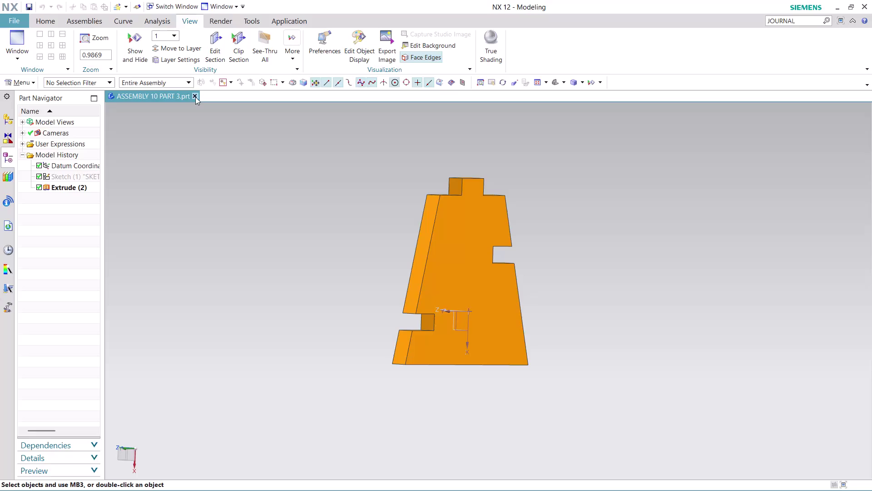
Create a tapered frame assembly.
Close ASSEMBLY 10 PART 3 and find Record Journal through a JOURNAL command search.
click(195, 97)
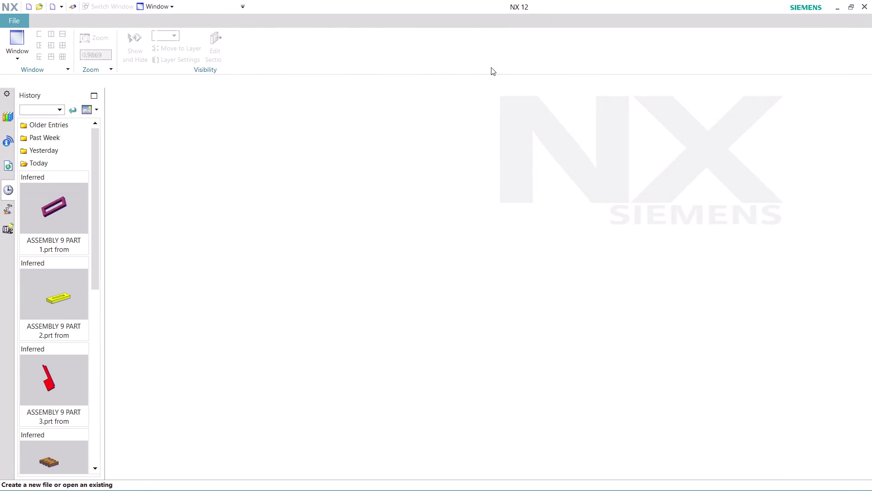
click(799, 20)
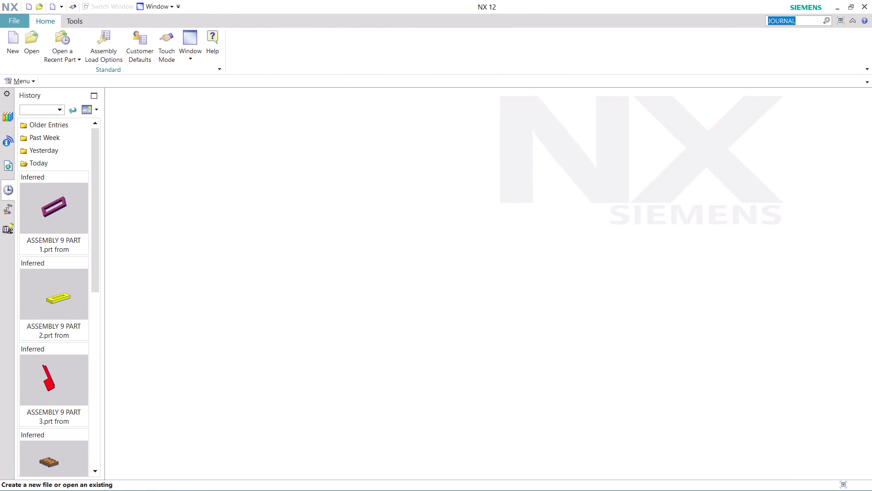
key(Return)
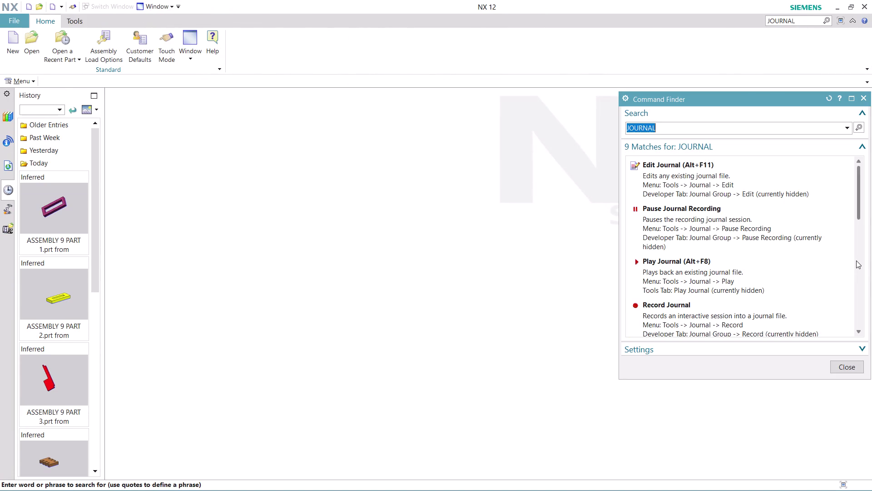
scroll(down, 3)
click(684, 259)
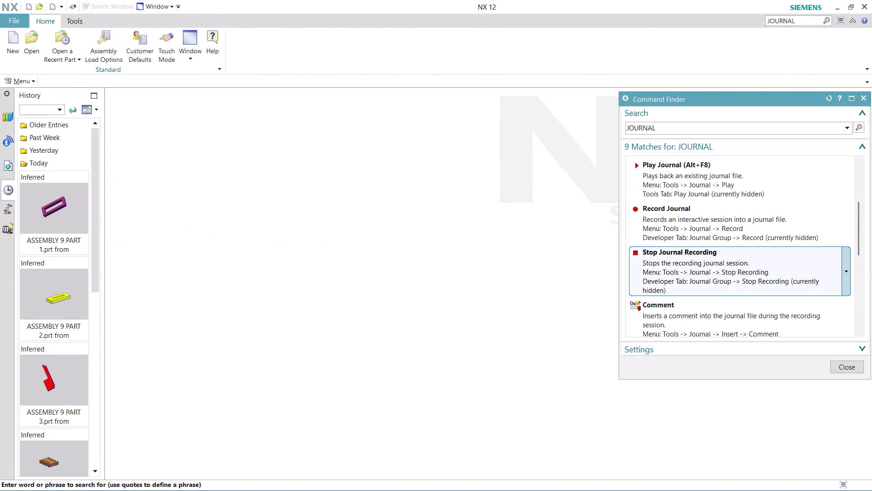
click(686, 218)
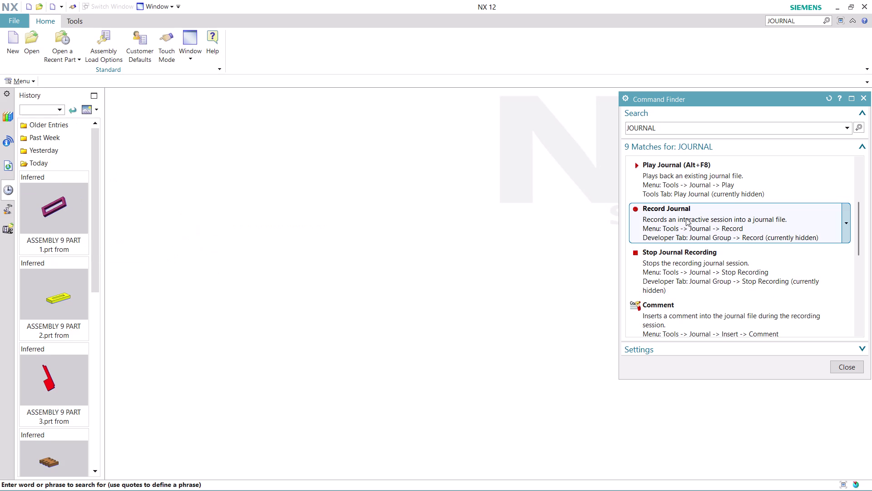
Start recording a journal saved as ASSEMBLY 10.
click(489, 289)
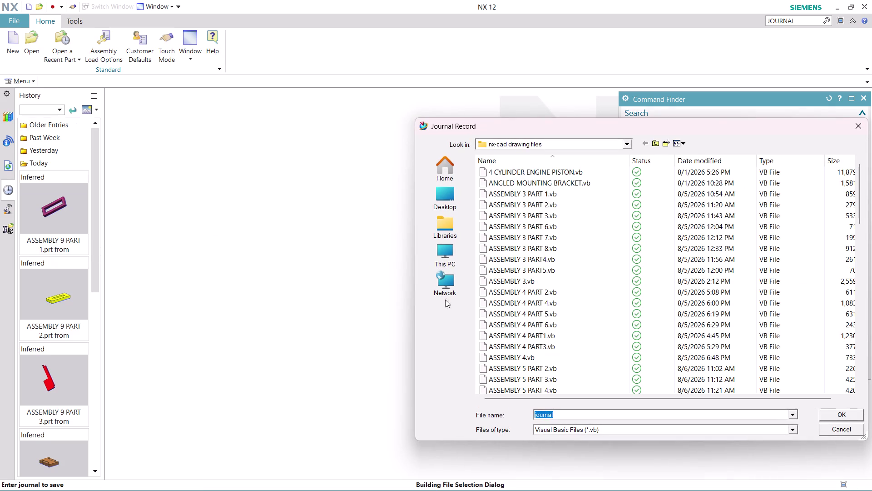
text(ASS)
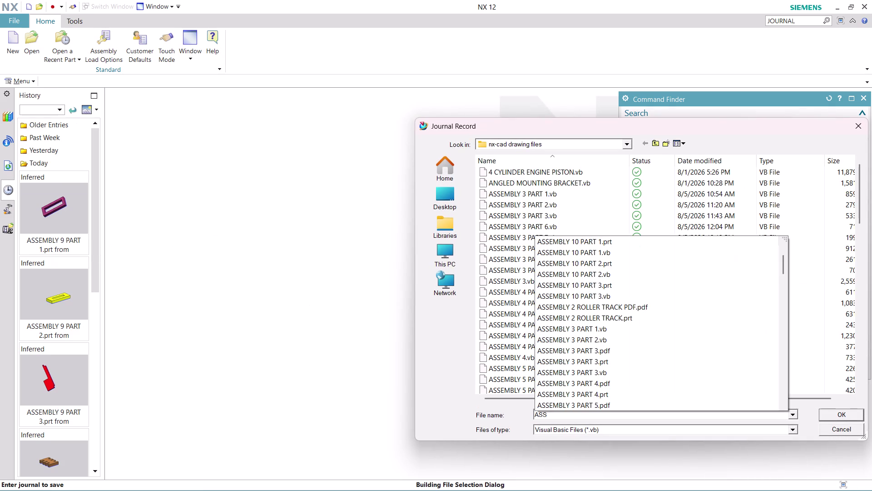
text(EMBLY)
key(space)
text(10)
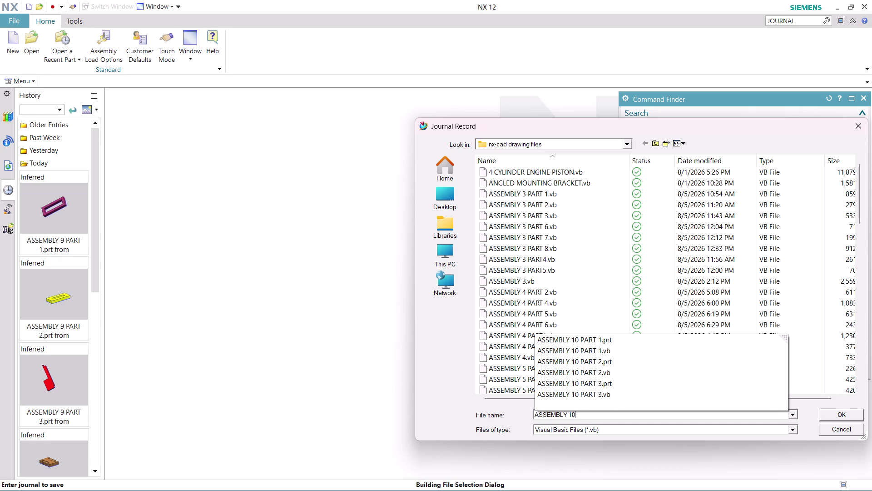
key(Return)
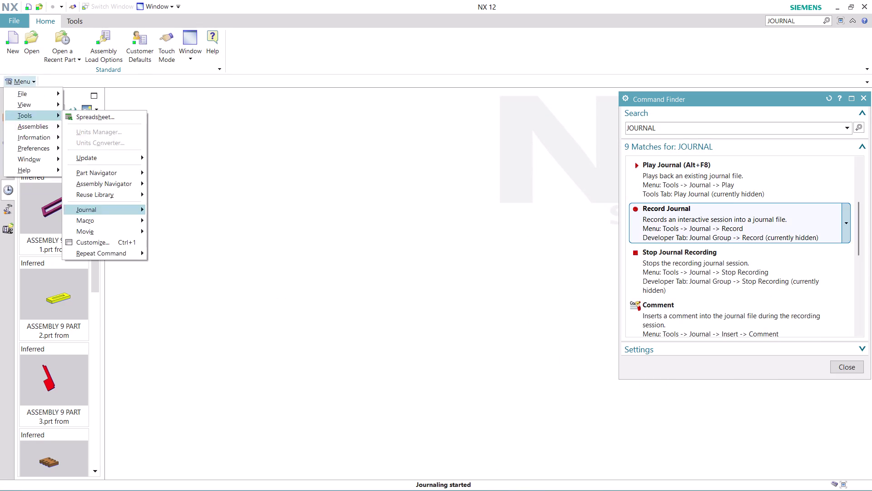
click(845, 369)
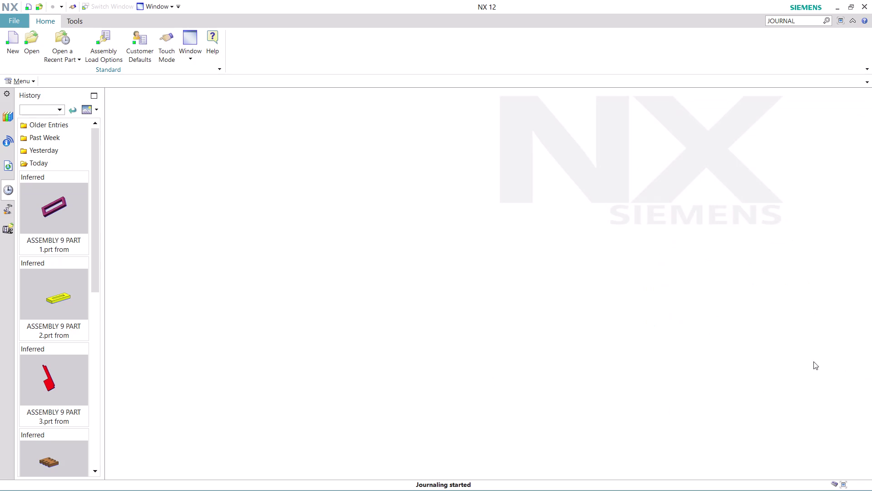
Create a new file from the Assembly template.
click(11, 48)
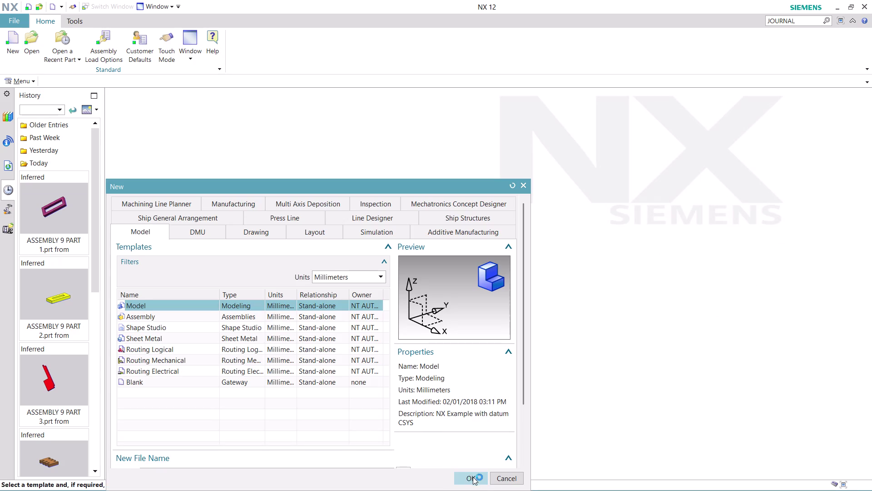
click(164, 315)
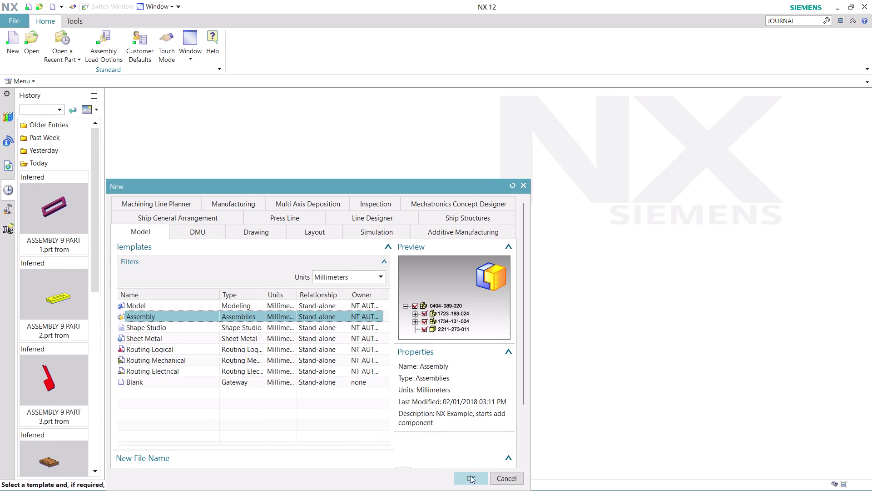
click(471, 475)
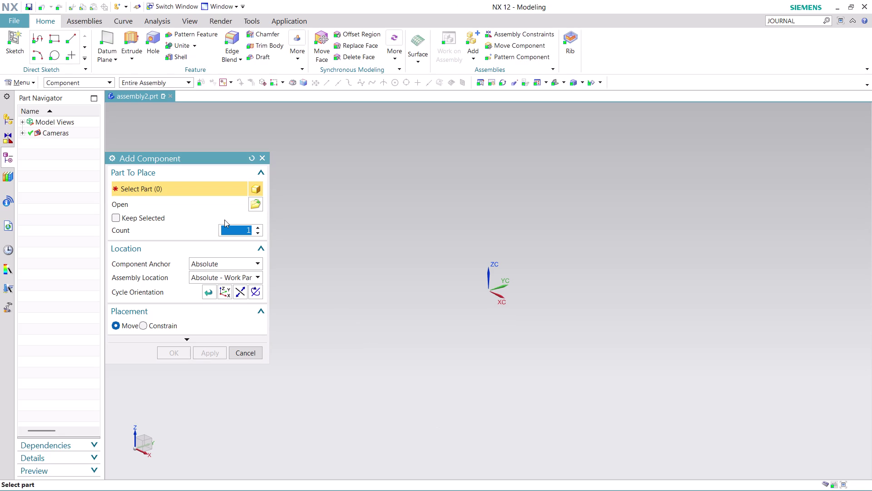
Load ASSEMBLY 10 PART 3 as the first component.
click(255, 201)
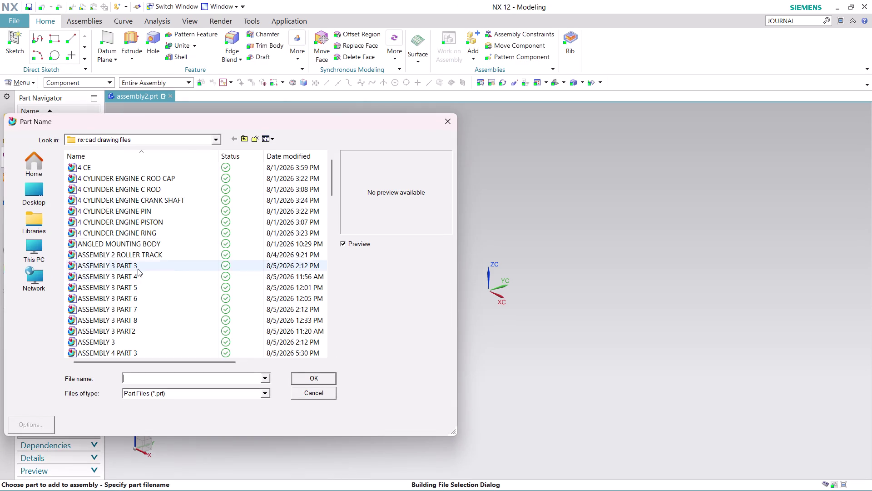
scroll(down, 3)
scroll(down, 3)
scroll(down, 3)
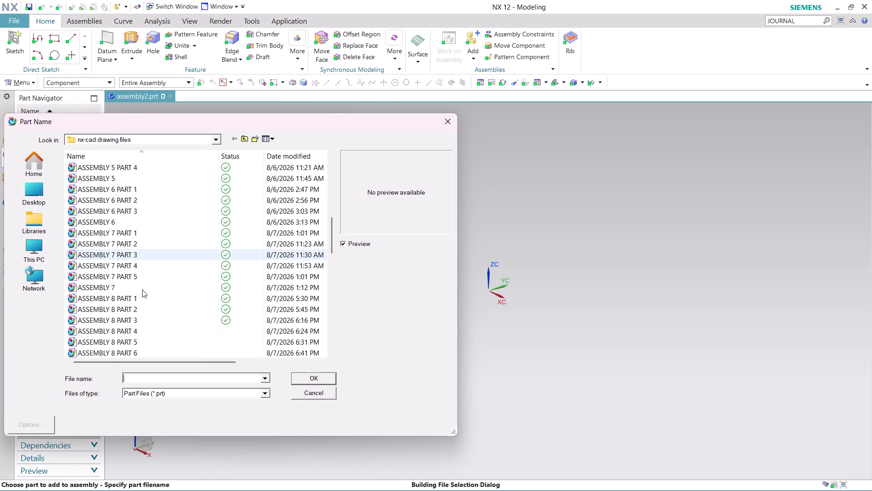
scroll(down, 3)
scroll(down, 3)
scroll(down, 3)
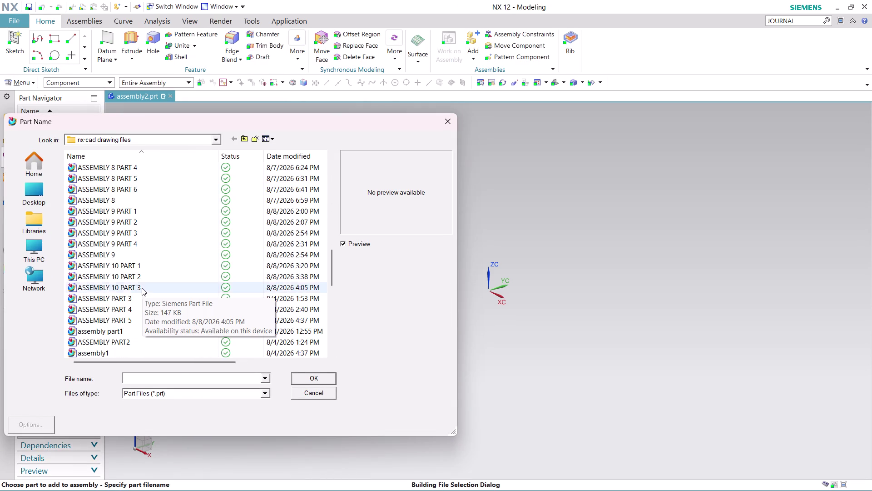
click(141, 286)
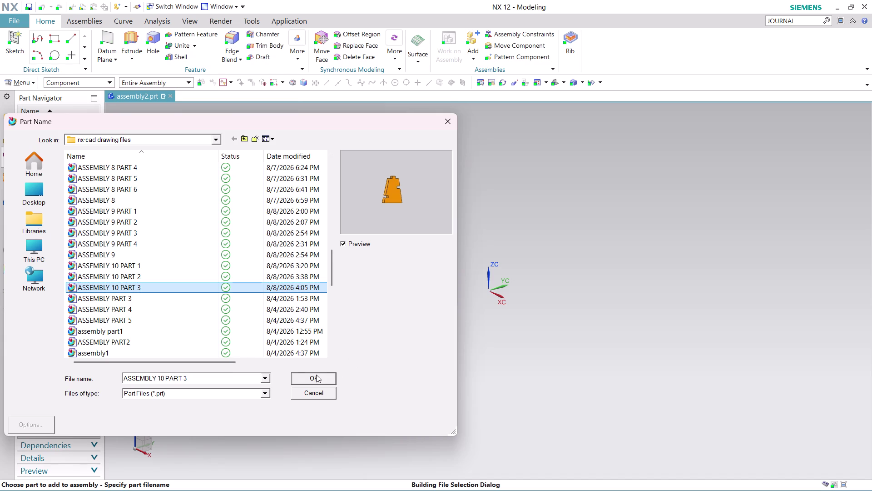
click(316, 375)
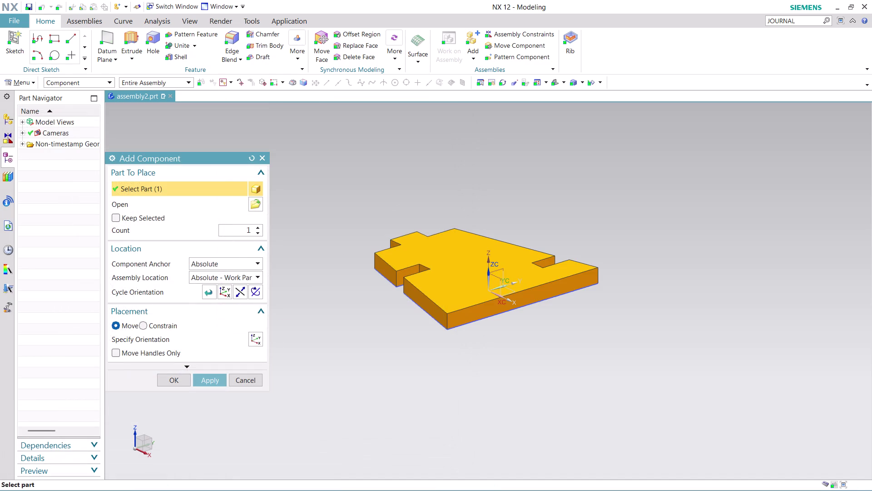
click(255, 276)
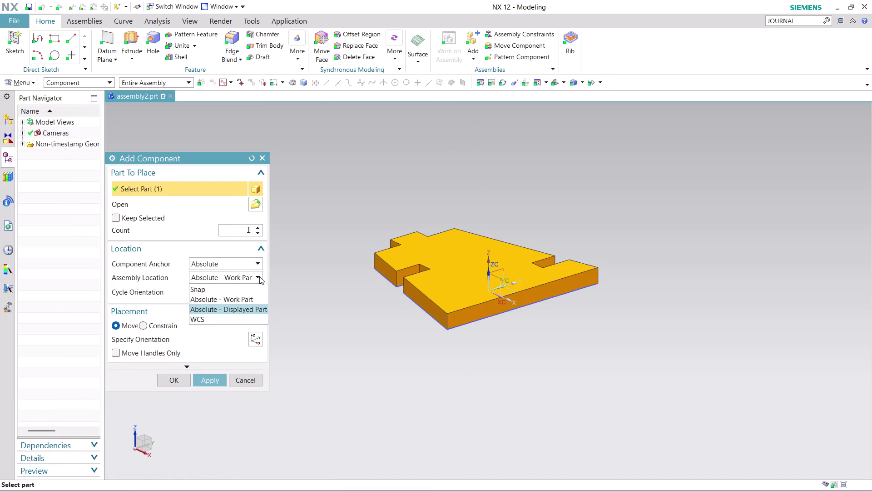
click(259, 276)
middle_drag(492, 255, 516, 285)
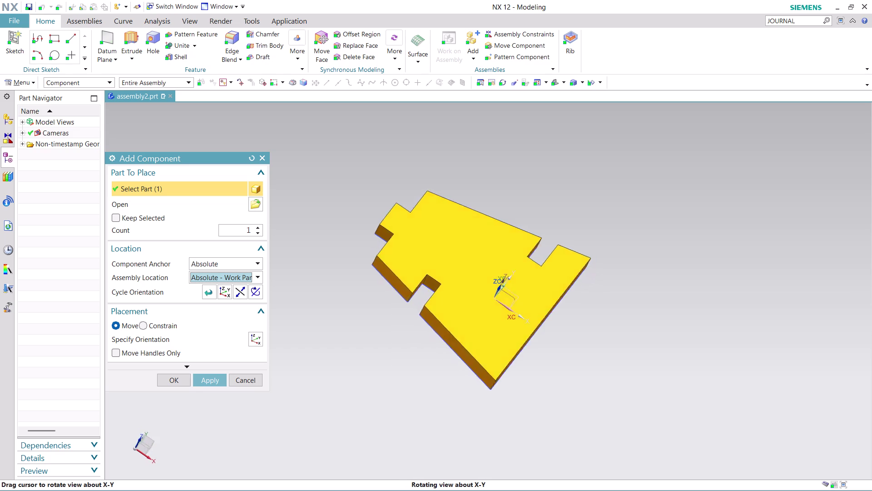
middle_drag(516, 285, 498, 322)
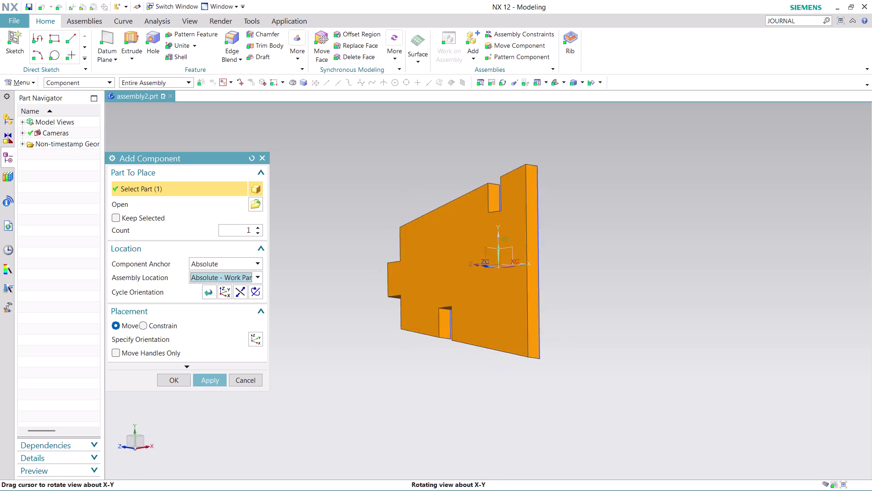
middle_drag(499, 321, 337, 288)
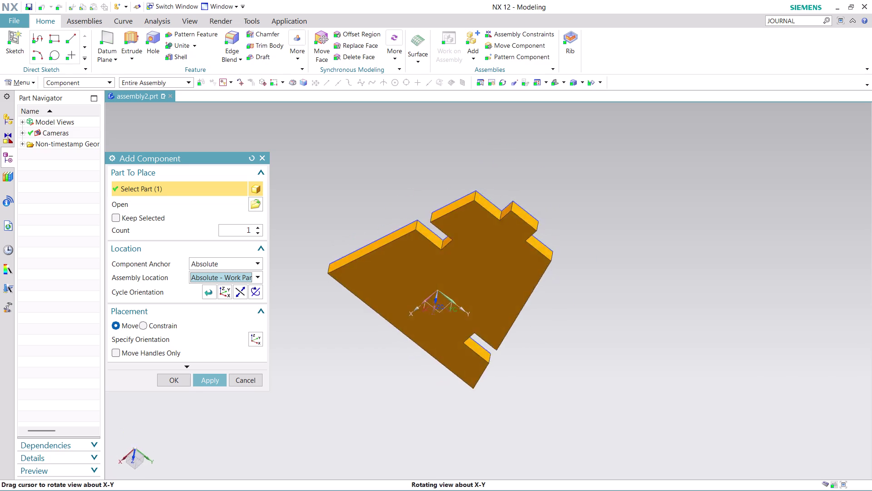
middle_drag(337, 289, 406, 282)
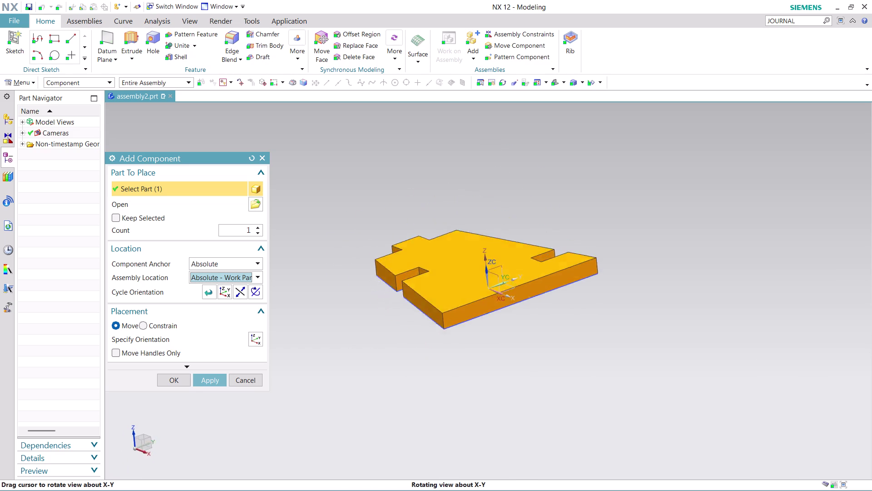
middle_drag(406, 282, 413, 277)
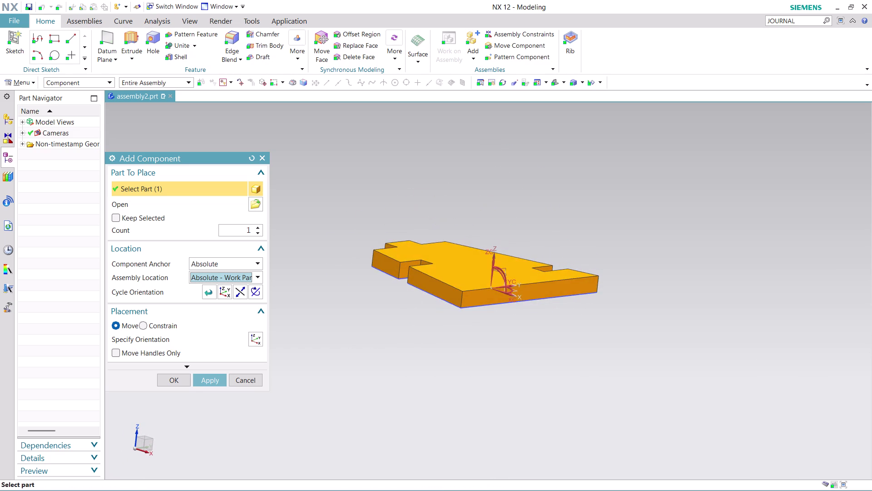
click(257, 274)
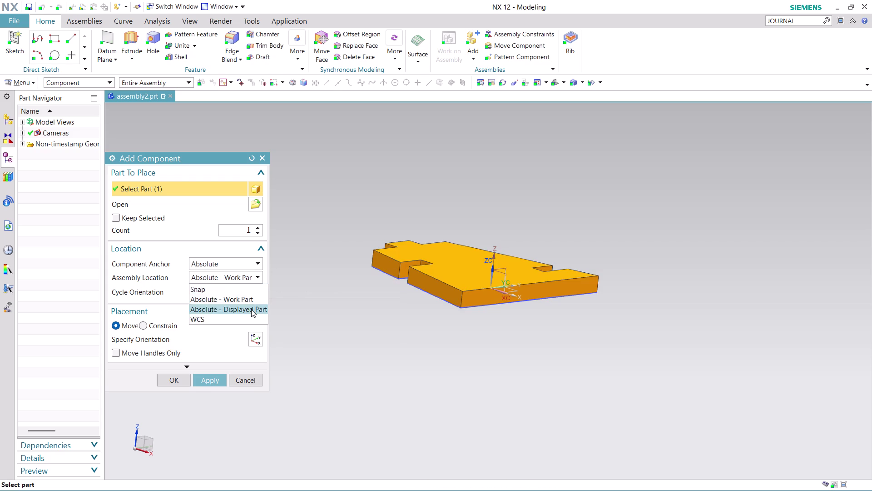
click(251, 309)
drag(487, 251, 495, 269)
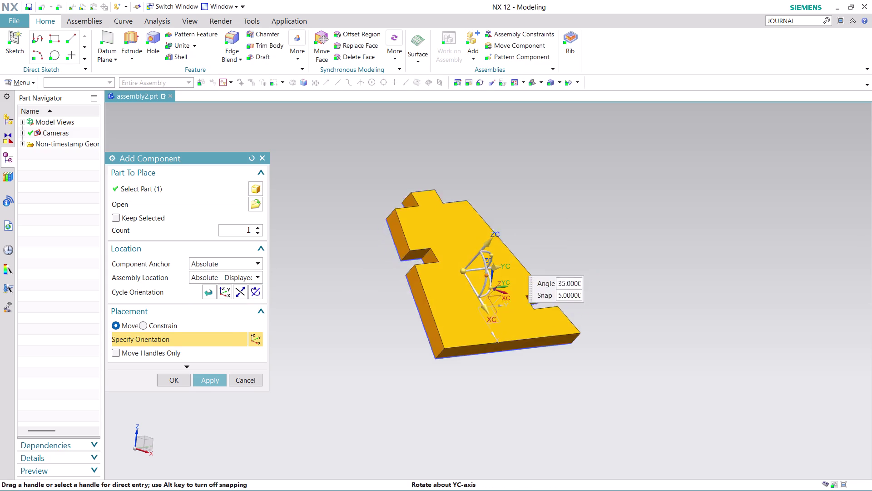
drag(495, 270, 502, 309)
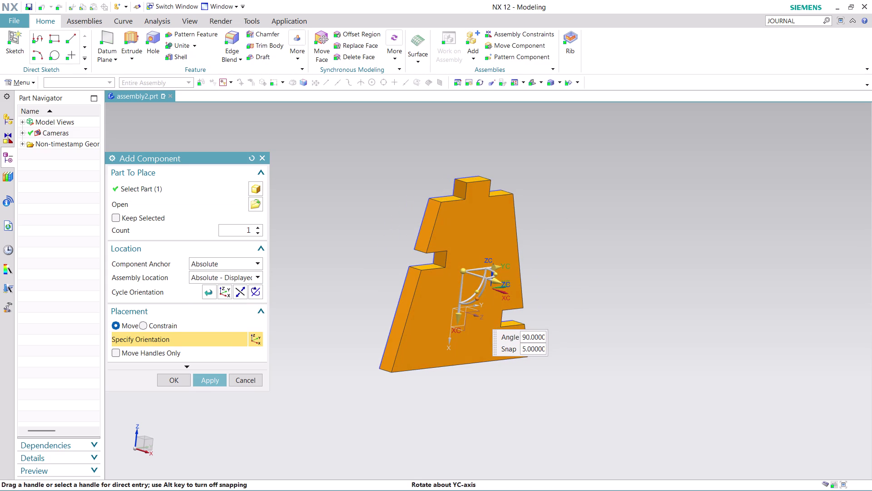
drag(502, 308, 502, 310)
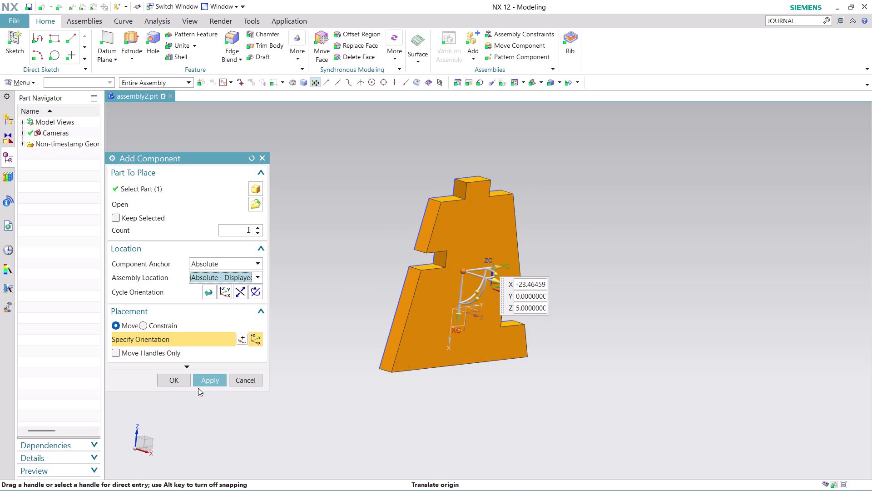
click(260, 226)
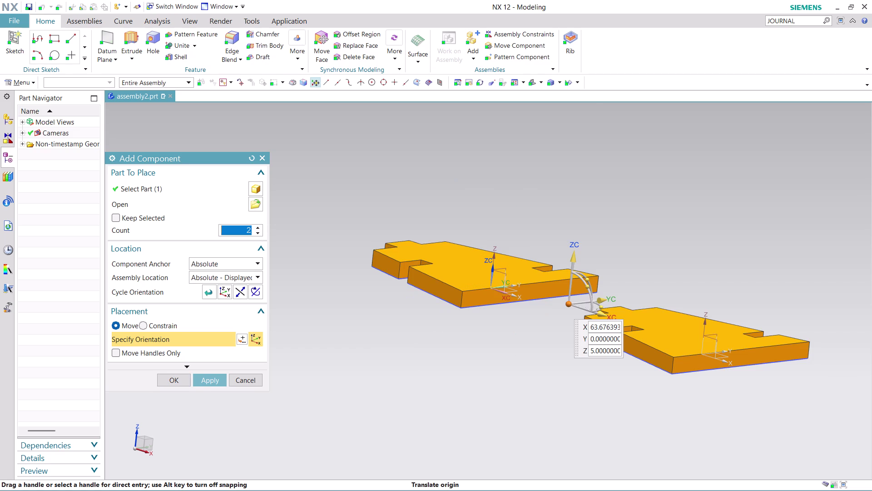
drag(590, 287, 601, 348)
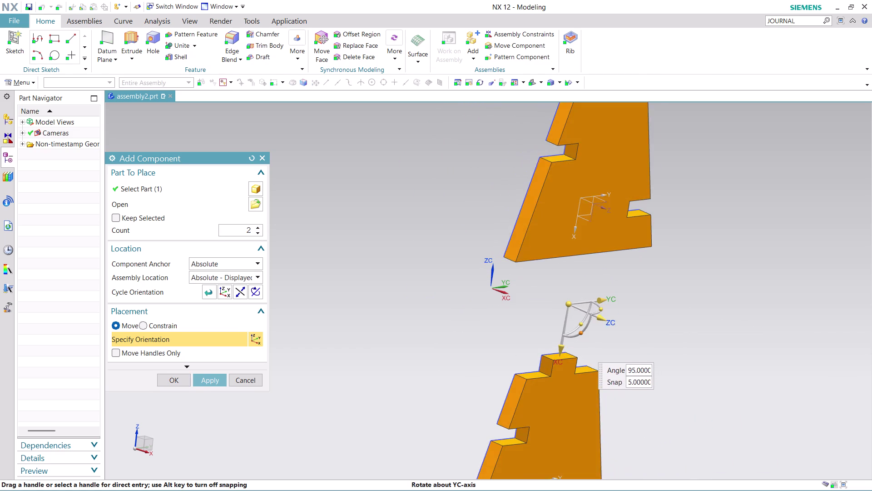
drag(601, 347, 603, 358)
drag(601, 319, 557, 292)
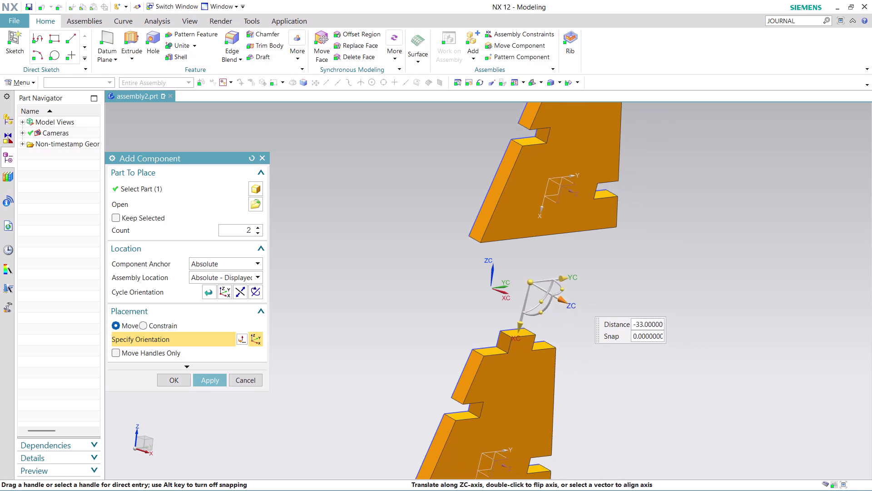
drag(558, 292, 551, 304)
scroll(down, 3)
scroll(up, 3)
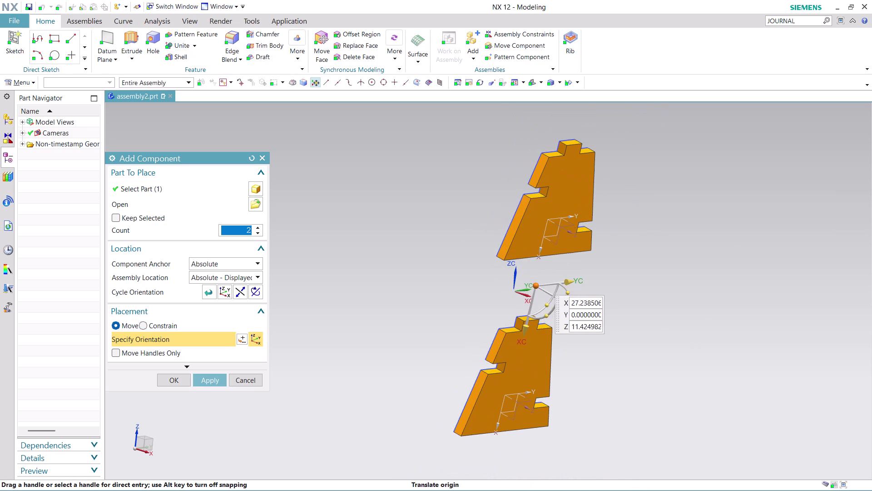
scroll(up, 3)
click(247, 379)
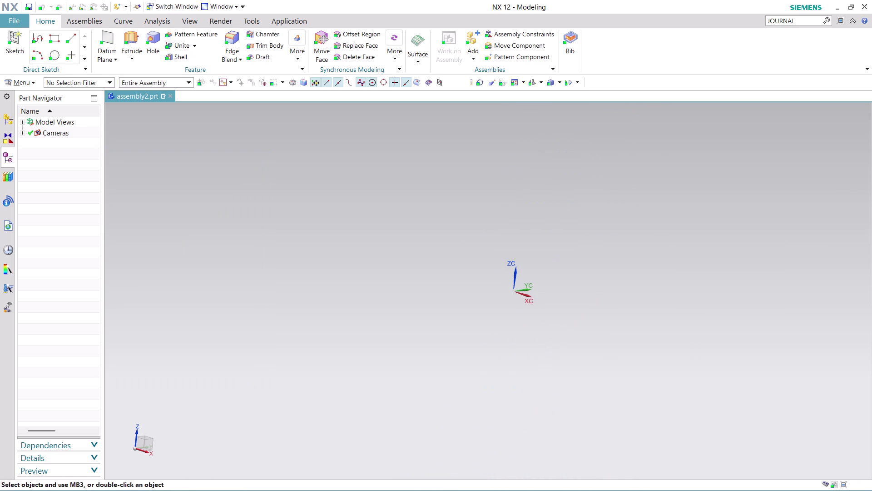
Add ASSEMBLY 10 PART 3, the orange side plate, as a component.
click(84, 22)
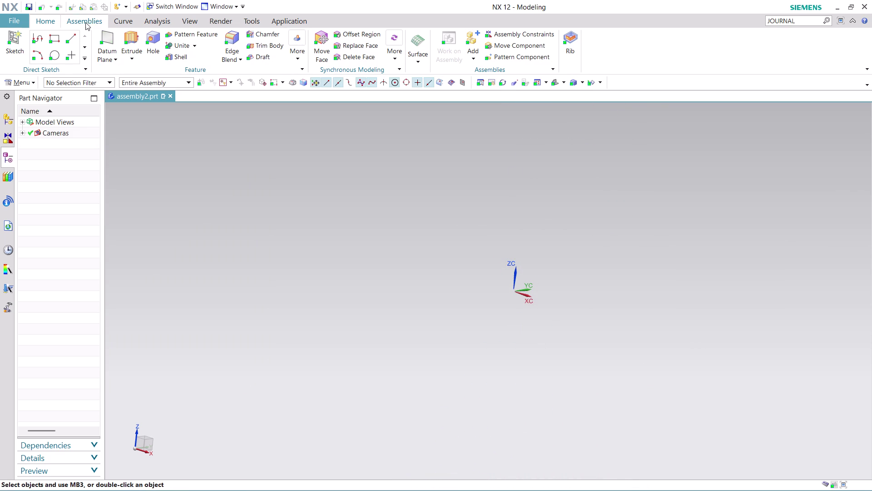
click(131, 48)
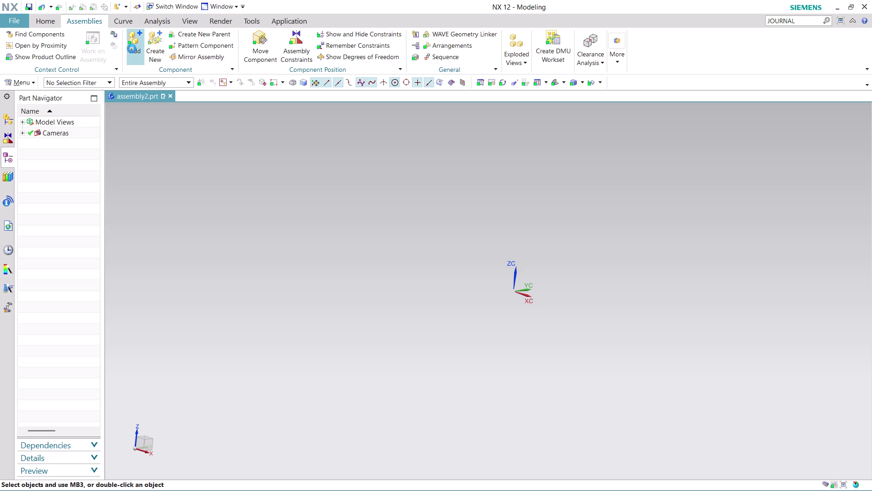
click(254, 204)
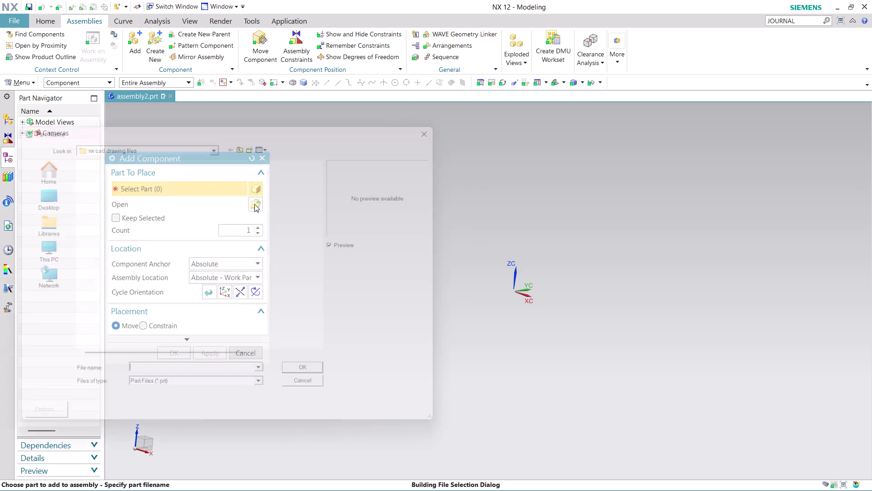
scroll(down, 3)
scroll(down, 3)
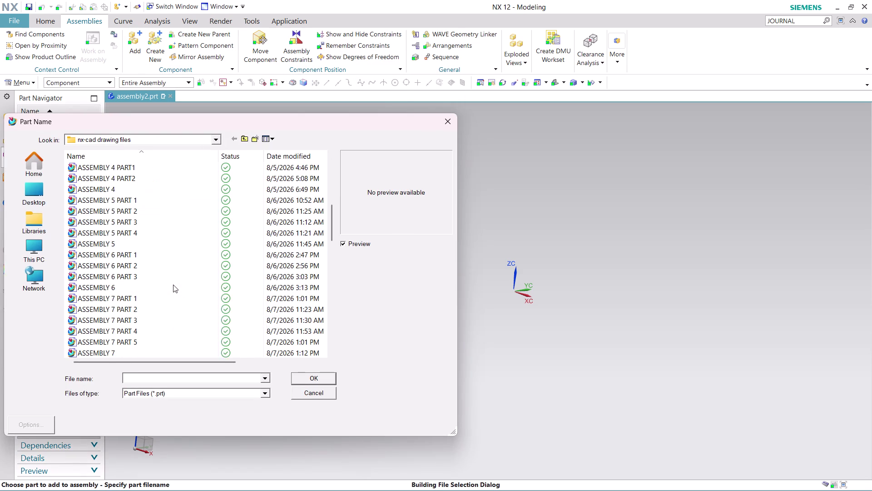
scroll(down, 3)
scroll(down, 3)
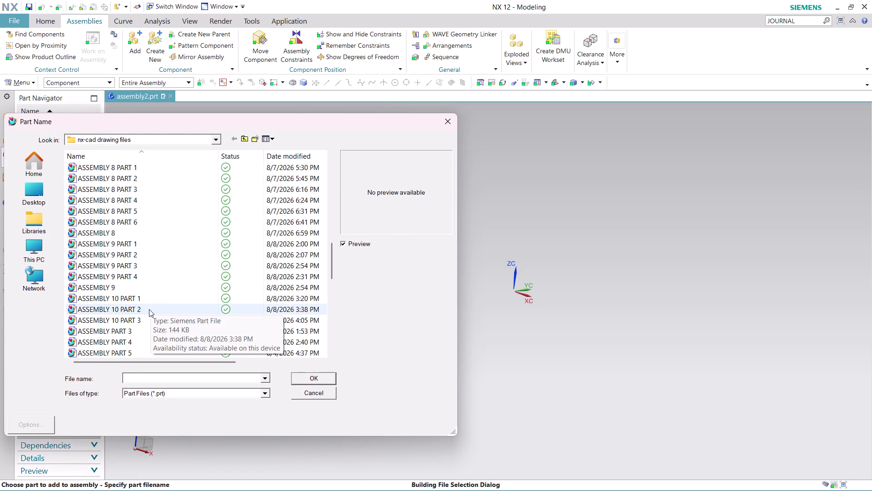
click(149, 320)
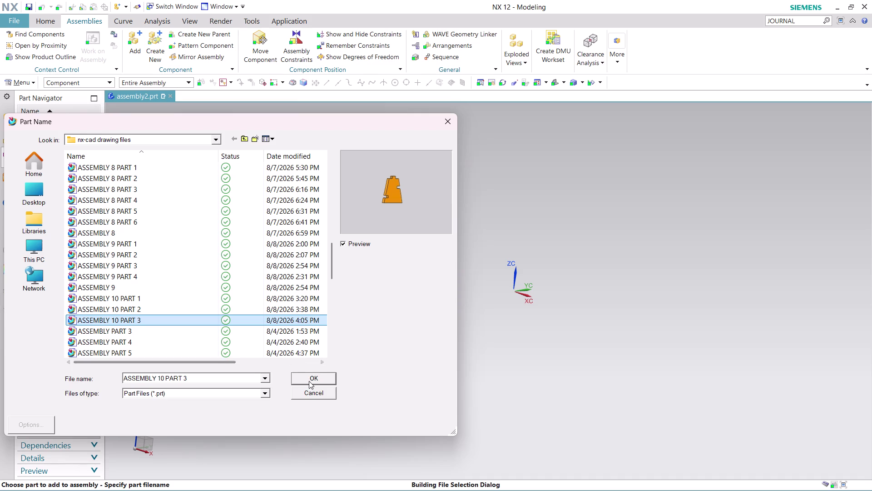
click(309, 381)
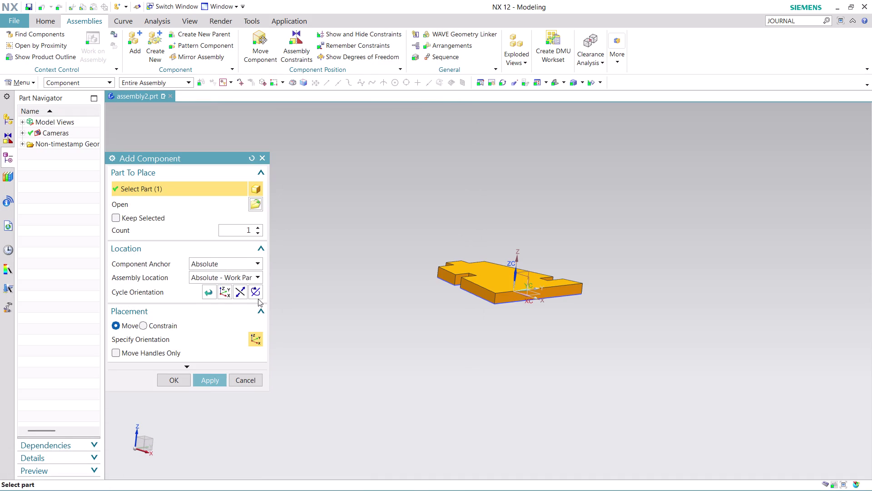
Place the plate at Absolute - Displayed Part, rotated about X and Y to stand upright.
click(253, 277)
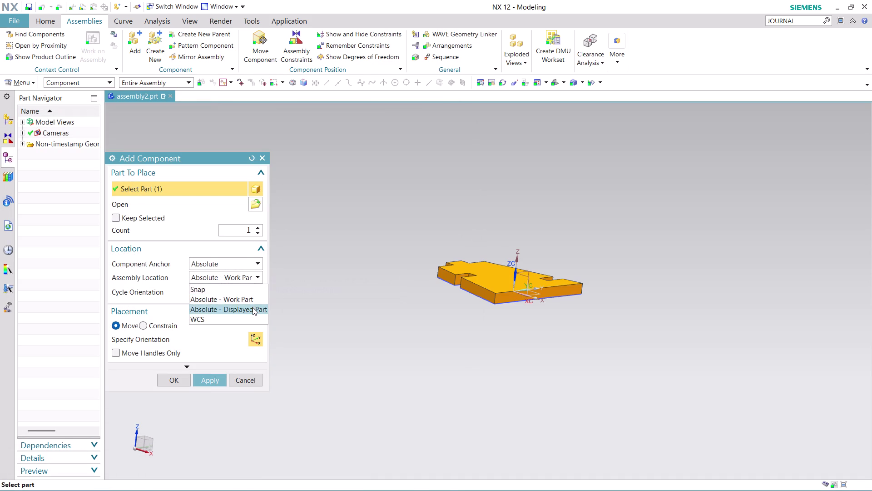
click(252, 307)
drag(511, 258, 520, 278)
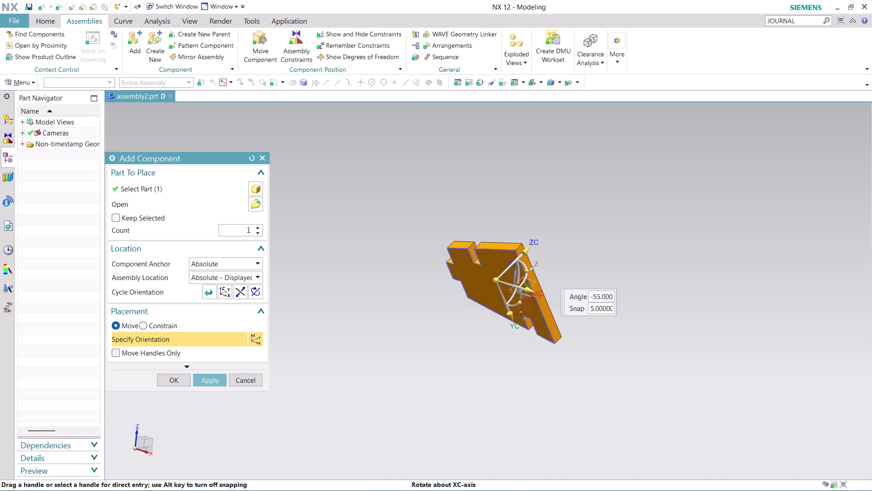
drag(520, 278, 482, 311)
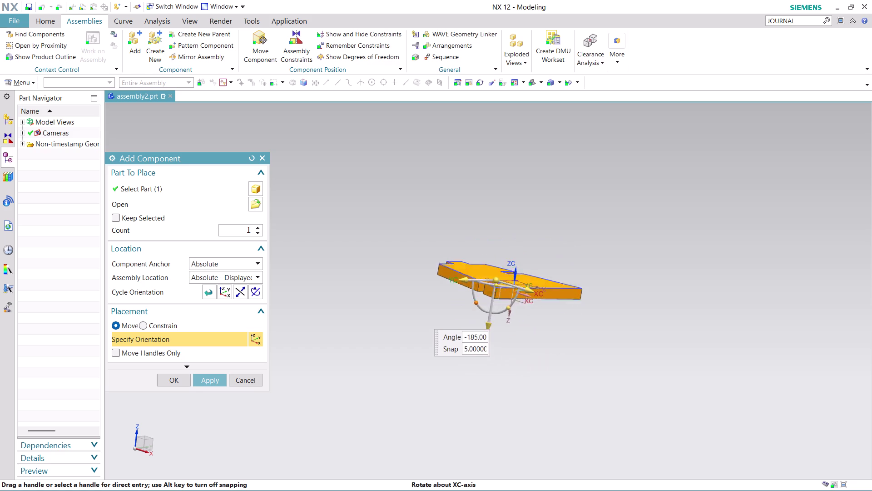
drag(482, 311, 503, 253)
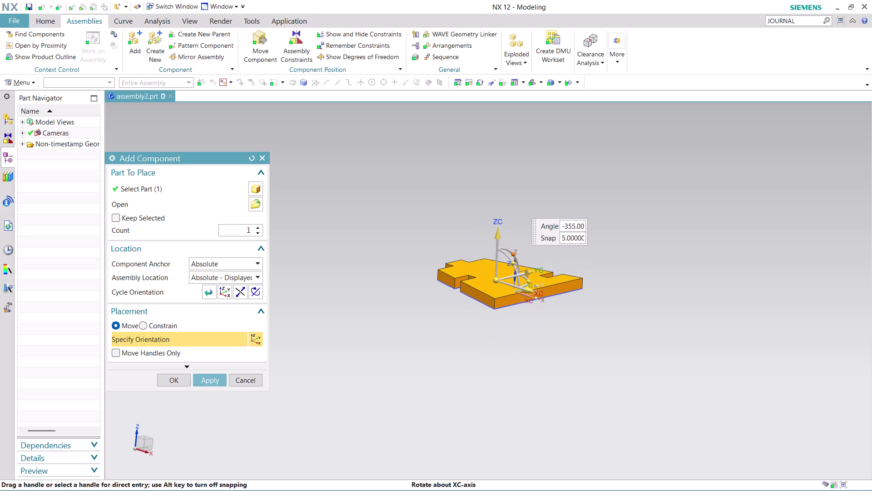
drag(503, 253, 504, 250)
drag(514, 265, 523, 283)
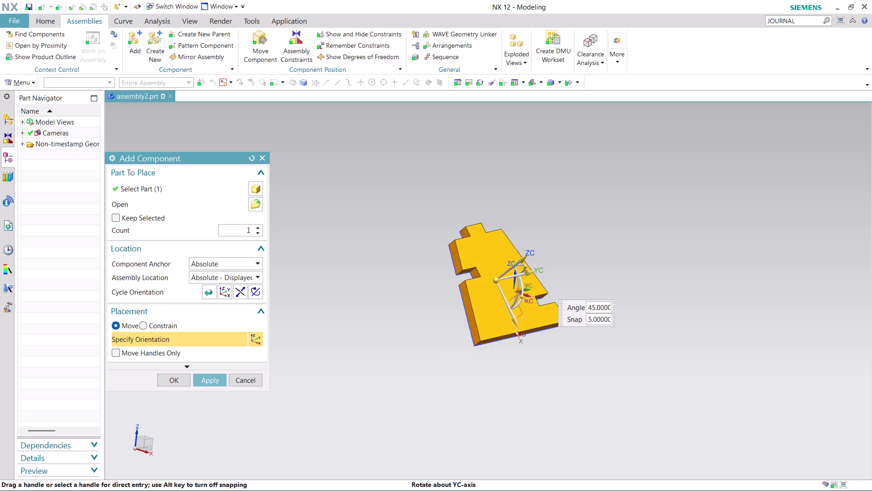
drag(523, 283, 525, 308)
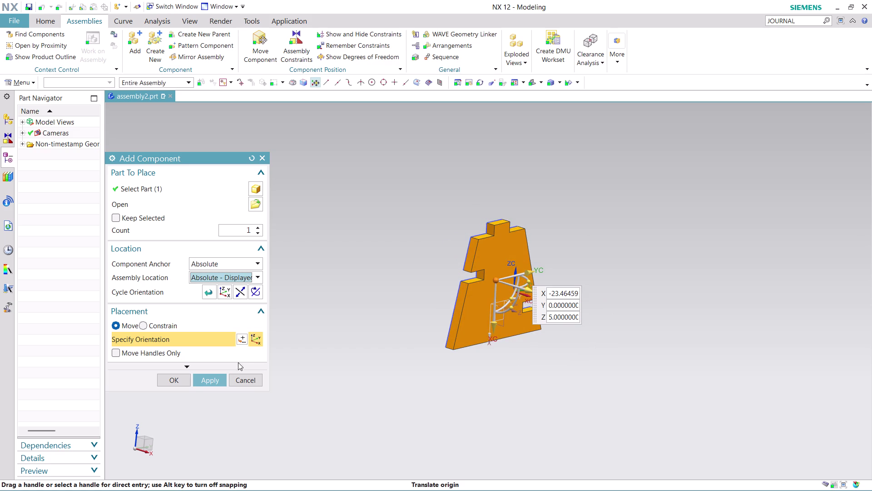
click(177, 379)
click(349, 266)
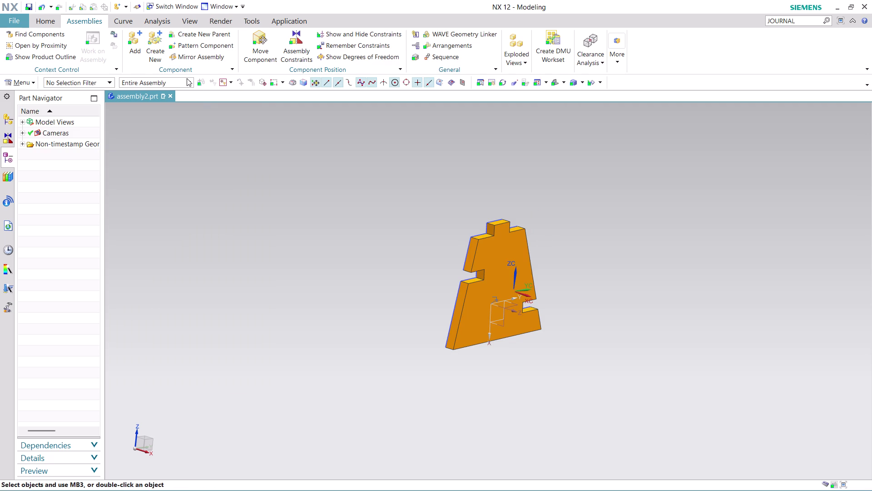
click(138, 45)
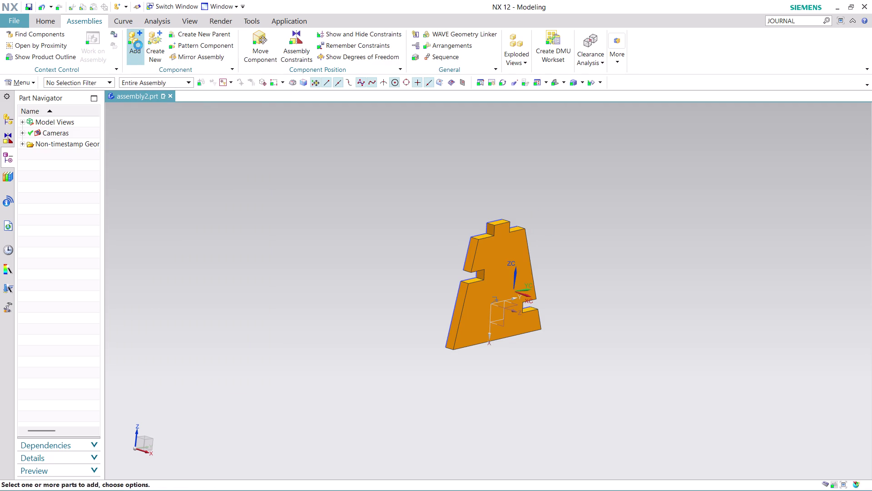
Load ASSEMBLY 10 PART 1, the green slotted bar, as the next component.
click(255, 202)
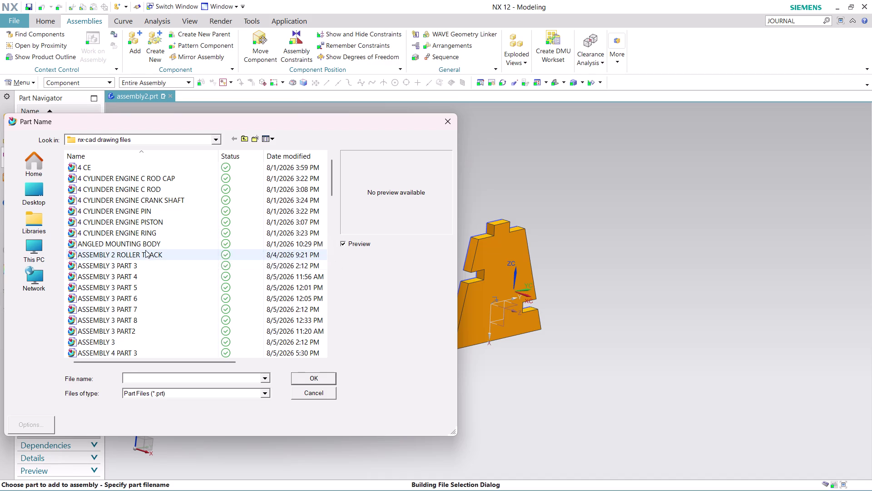
scroll(down, 3)
scroll(down, 3)
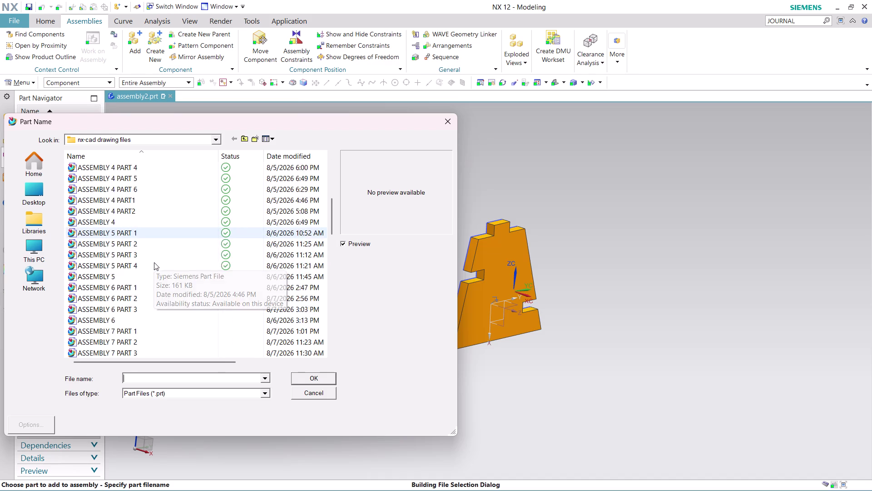
scroll(down, 3)
scroll(down, 3)
scroll(down, 3)
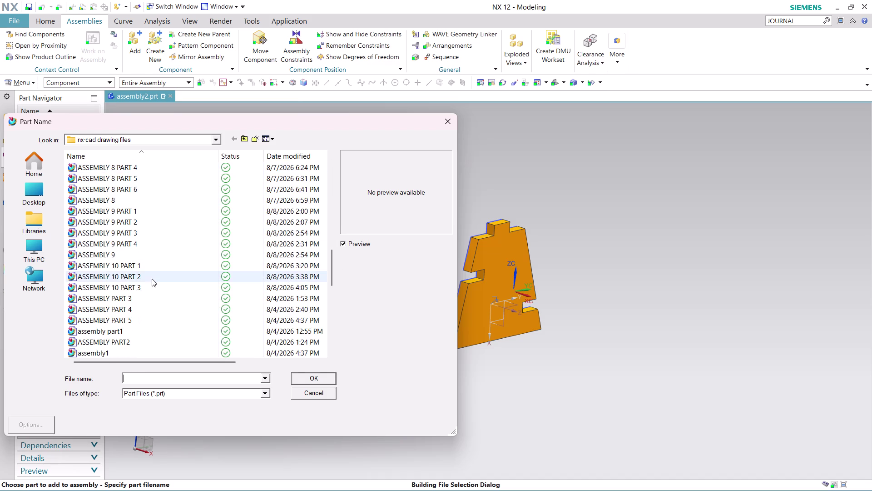
click(147, 267)
click(319, 380)
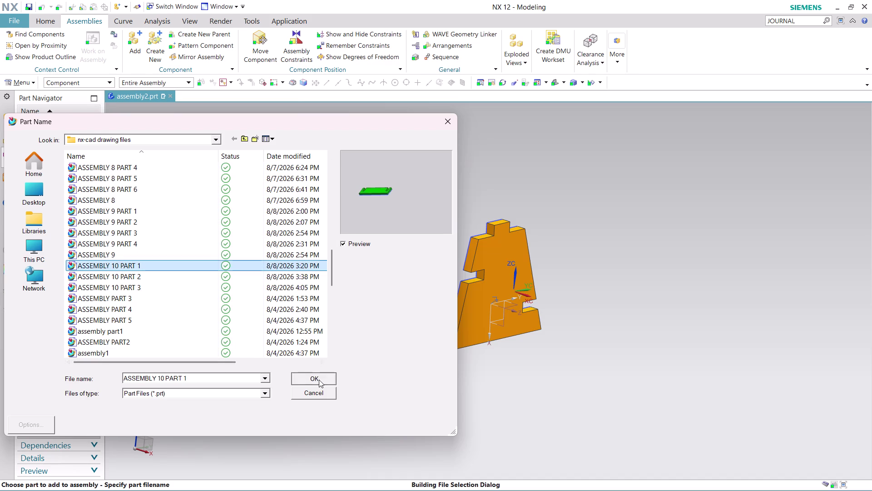
click(252, 276)
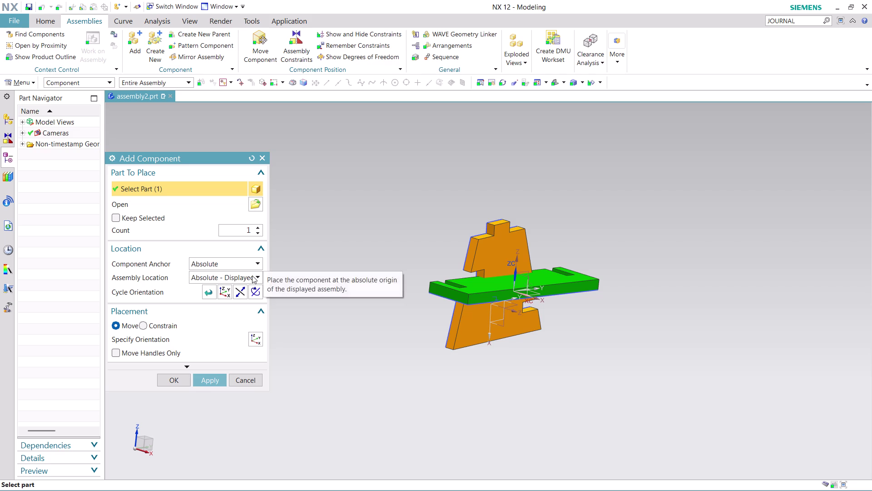
Place the green bar at Absolute - Work Part, rotated about ZC and moved along X and Z.
click(249, 294)
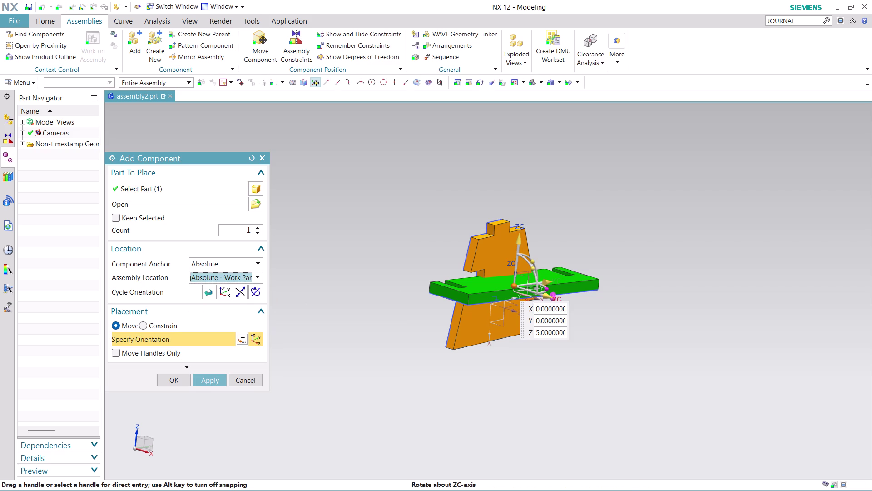
drag(548, 290, 517, 317)
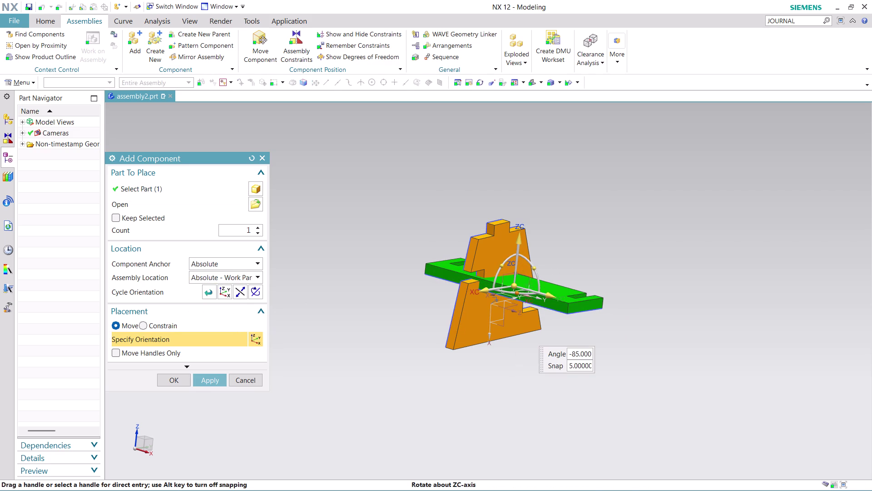
drag(517, 317, 511, 316)
drag(483, 290, 444, 298)
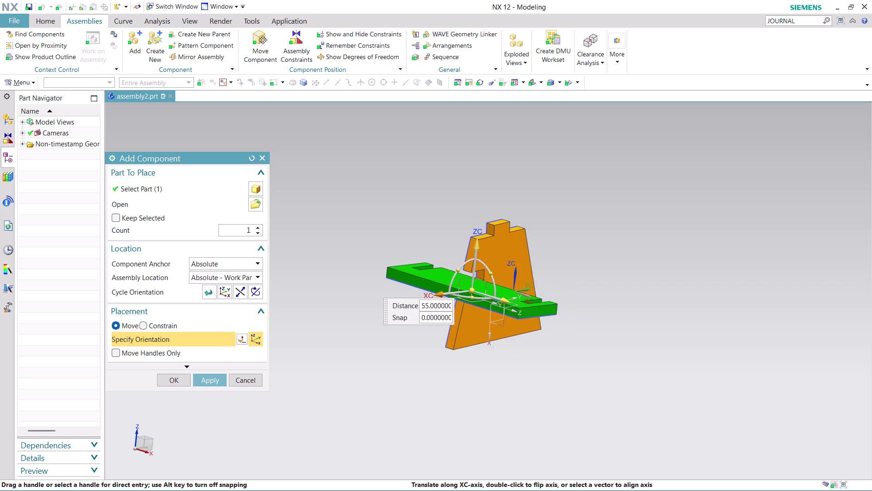
drag(444, 298, 398, 314)
drag(459, 305, 519, 346)
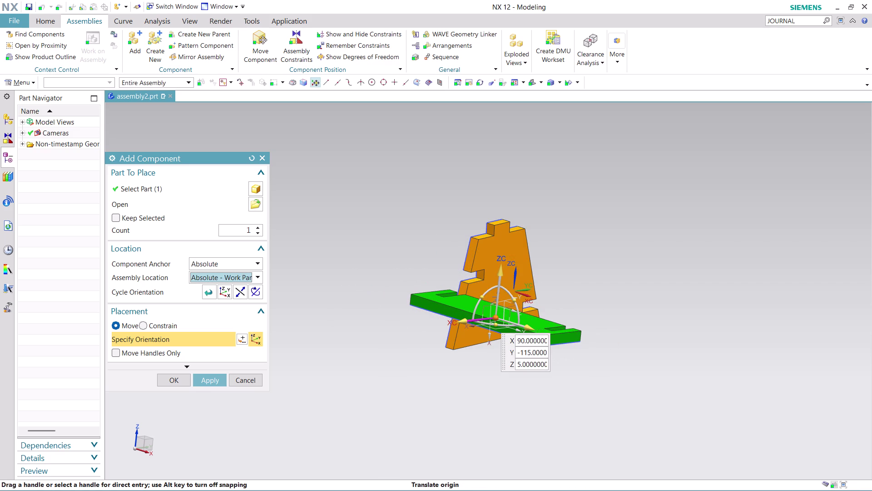
drag(502, 273, 499, 258)
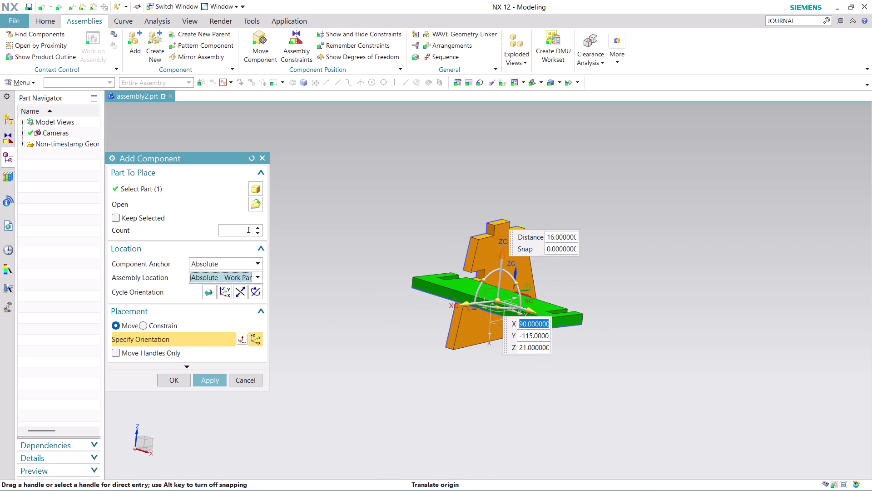
click(176, 381)
scroll(up, 3)
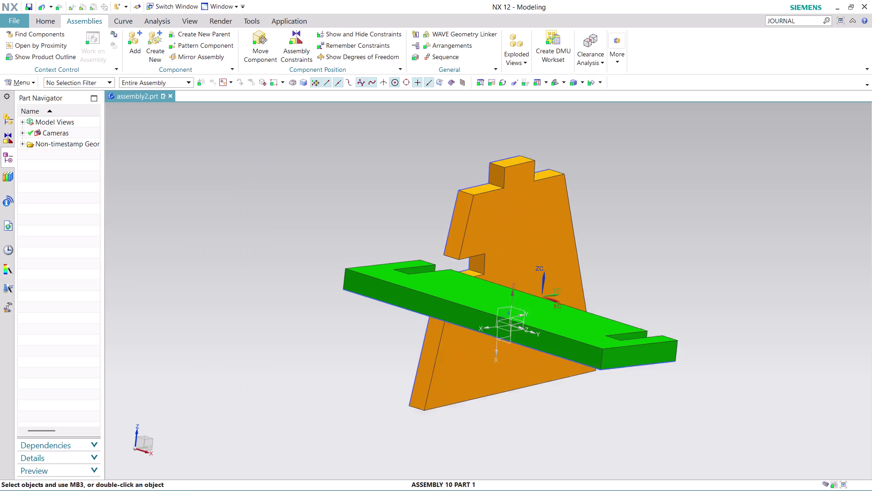
scroll(up, 3)
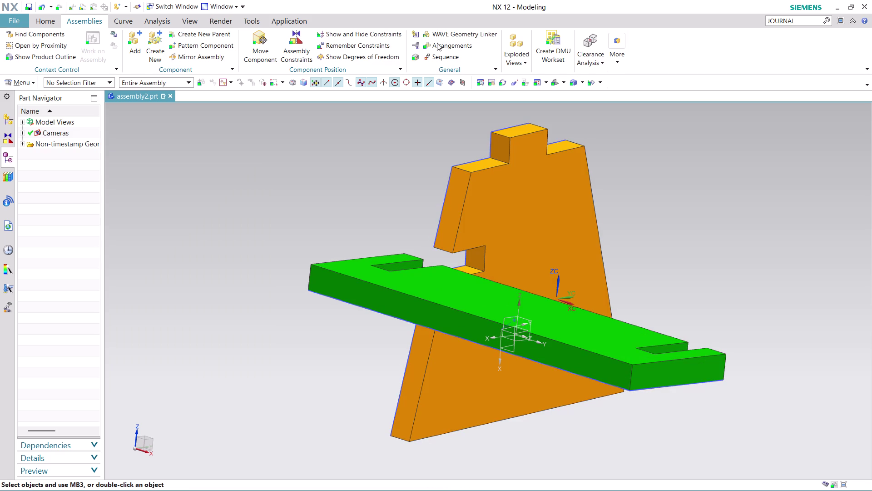
click(306, 49)
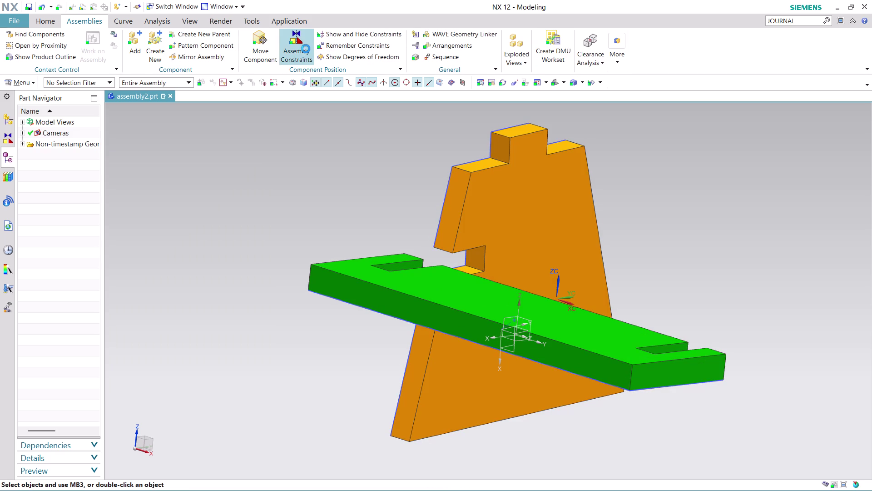
Select the orange plate face and the green bar's end face for a Touch constraint.
click(476, 256)
middle_drag(699, 251, 643, 248)
middle_click(644, 248)
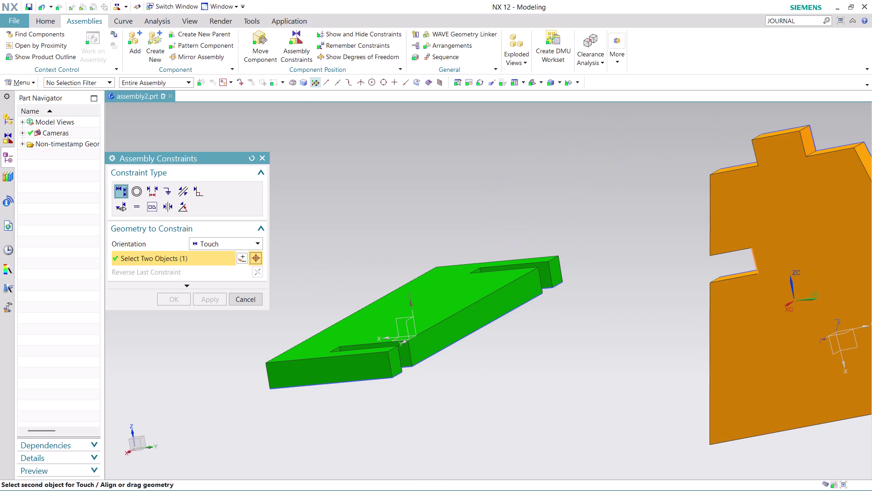
click(478, 270)
scroll(down, 3)
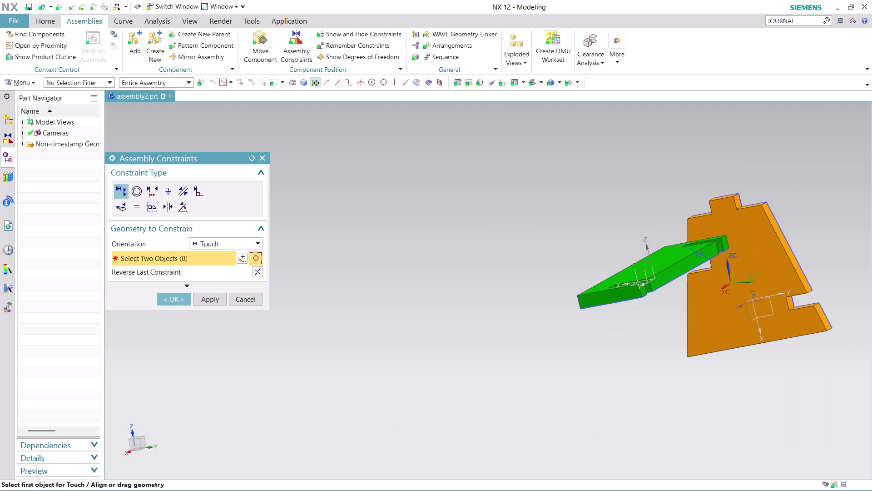
scroll(up, 3)
middle_drag(810, 241, 759, 232)
scroll(down, 3)
scroll(up, 3)
middle_drag(846, 236, 808, 262)
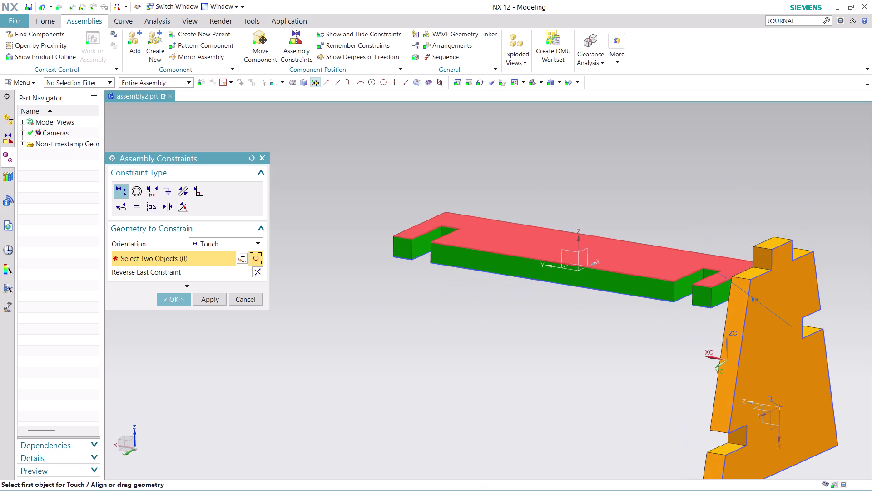
click(685, 286)
Confirm the touch constraint and inspect the plate's notches.
middle_drag(847, 317, 862, 311)
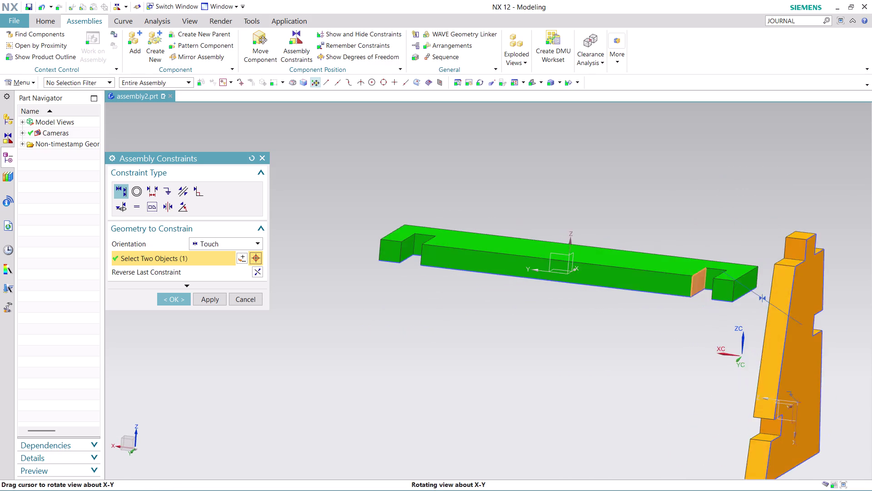
middle_drag(861, 311, 869, 302)
middle_click(869, 301)
scroll(down, 3)
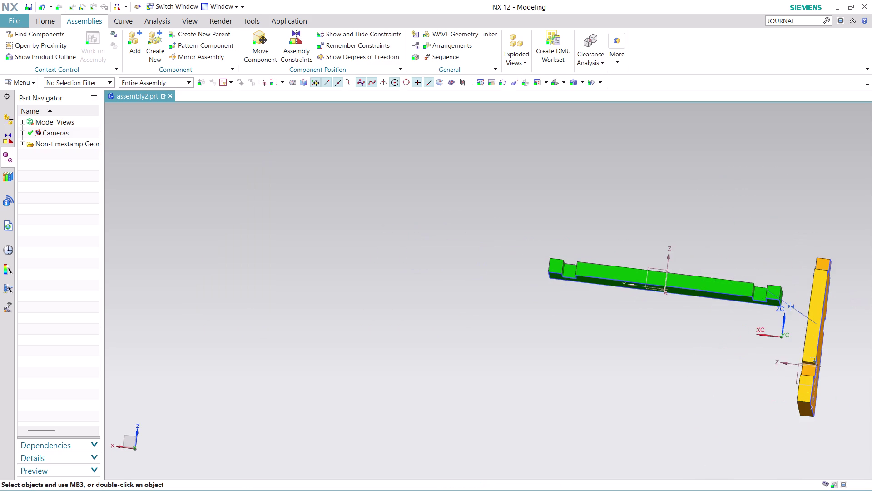
scroll(up, 3)
scroll(down, 3)
middle_drag(825, 298, 773, 289)
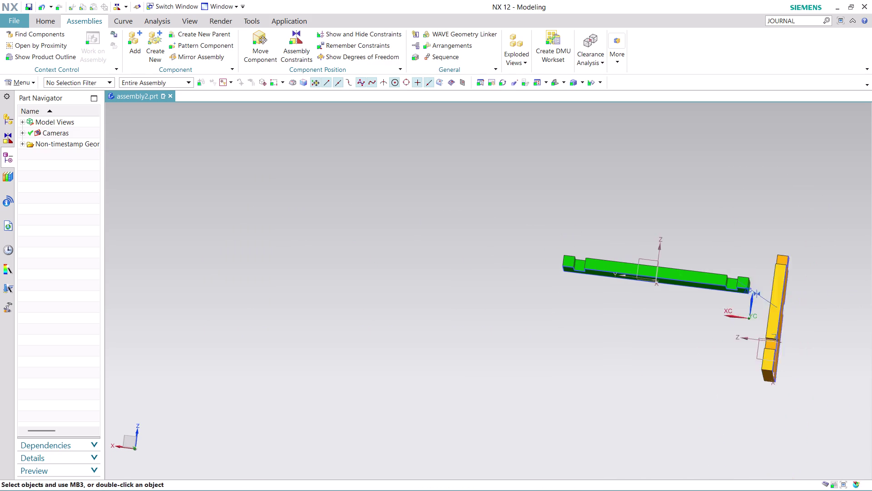
middle_drag(773, 289, 502, 275)
scroll(up, 3)
middle_drag(530, 285, 552, 306)
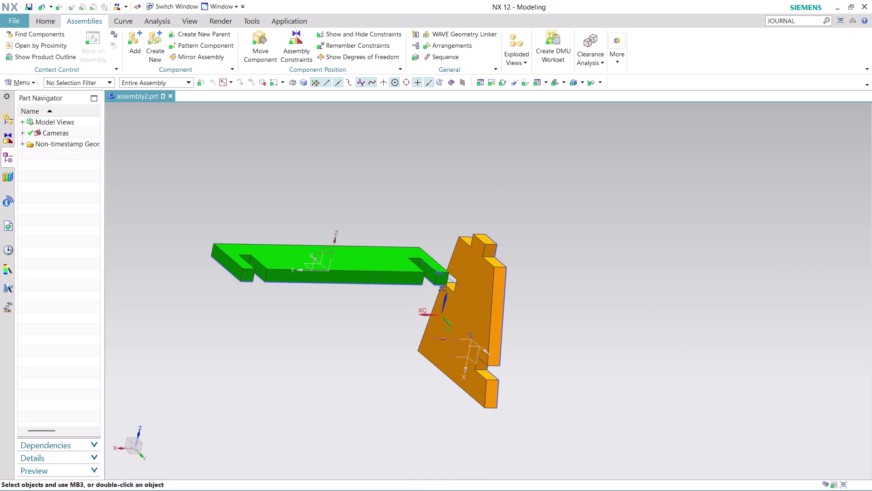
scroll(up, 3)
Touch a face on the green bar's slotted end to the orange plate face, then inspect the joint.
click(296, 35)
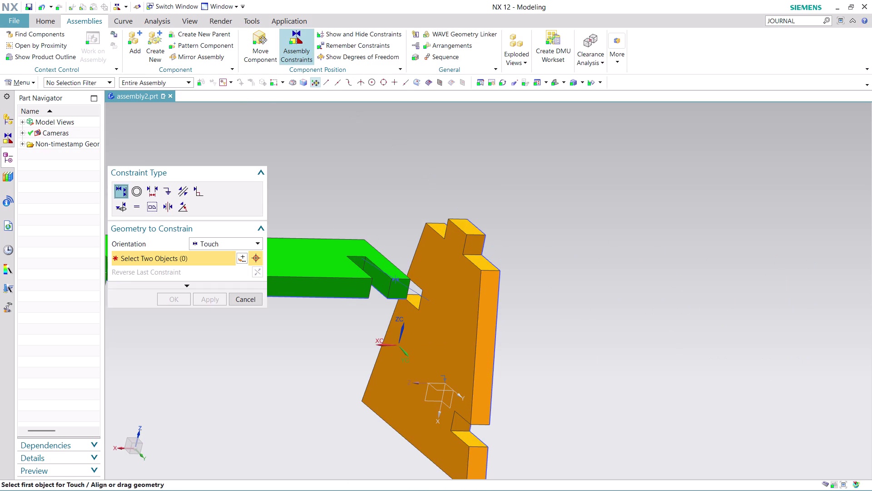
middle_drag(526, 279, 498, 264)
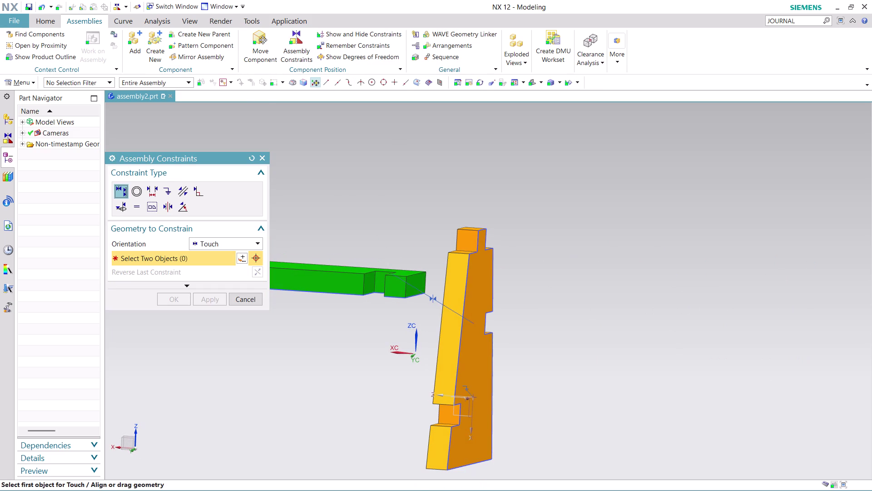
click(369, 282)
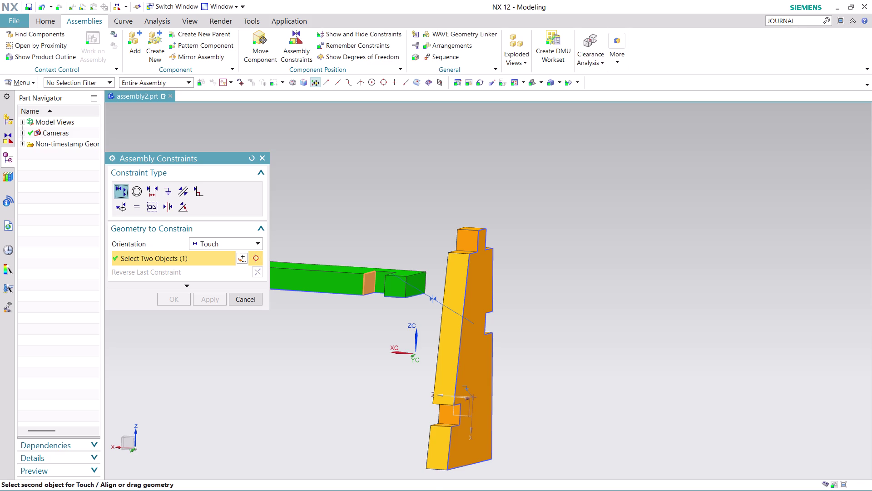
middle_drag(595, 273, 627, 279)
scroll(up, 3)
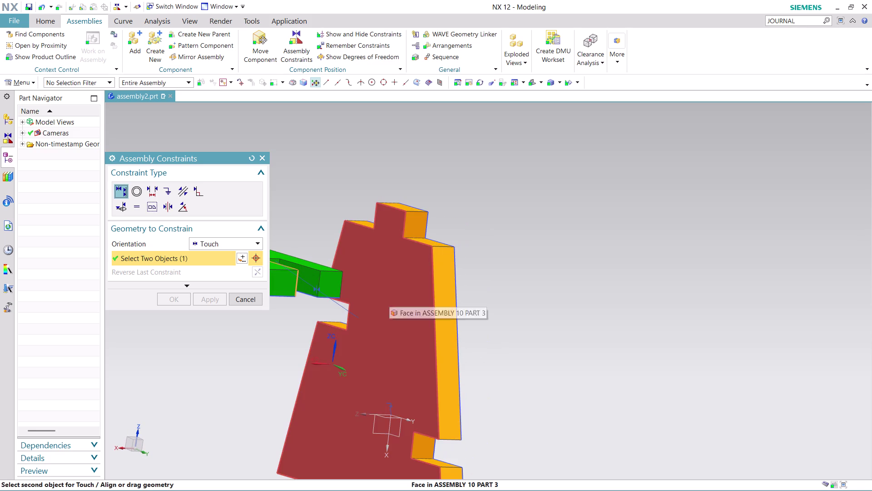
click(390, 295)
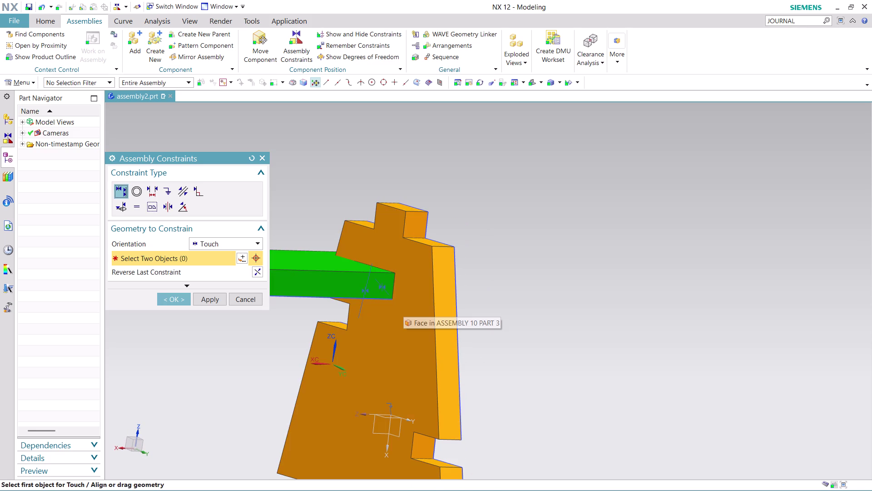
middle_drag(488, 275, 521, 257)
scroll(down, 3)
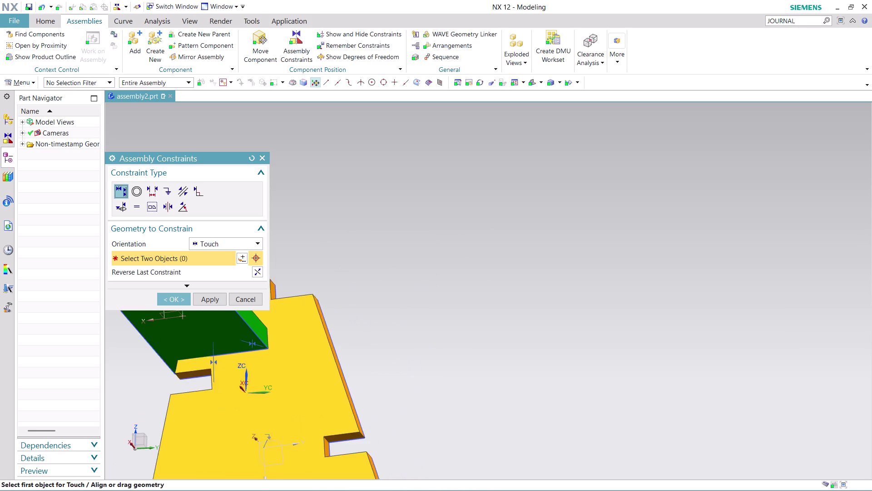
scroll(down, 3)
middle_drag(383, 315, 427, 307)
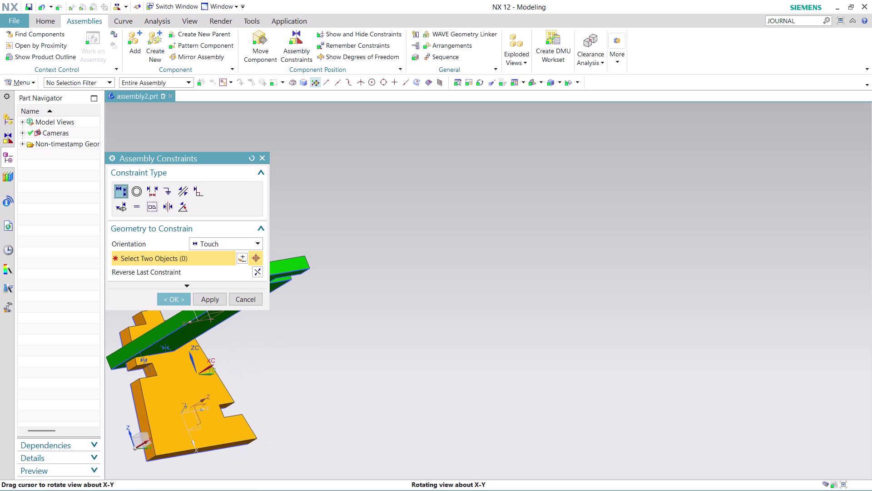
scroll(up, 3)
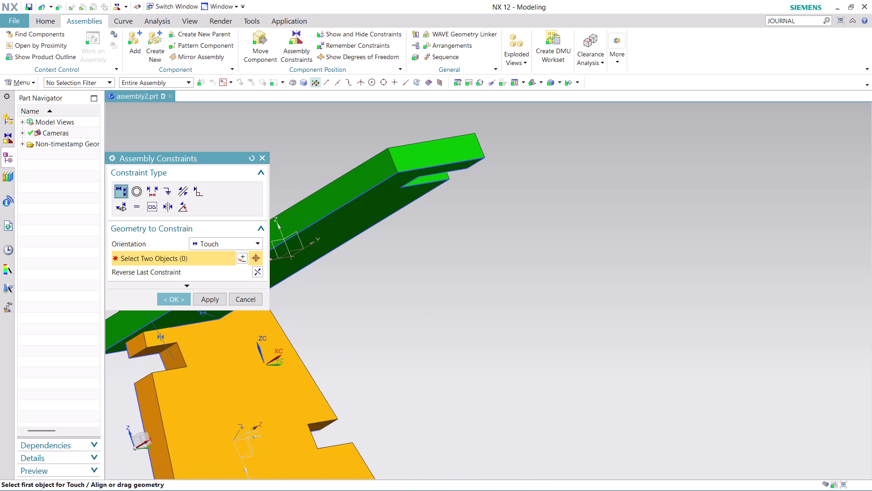
scroll(down, 3)
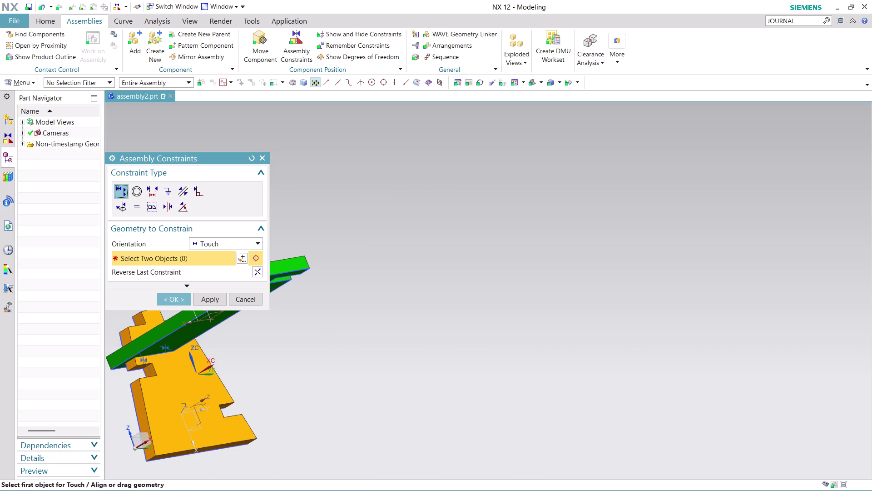
Touch-align the green bar's underside with the plate face it rests on.
scroll(down, 3)
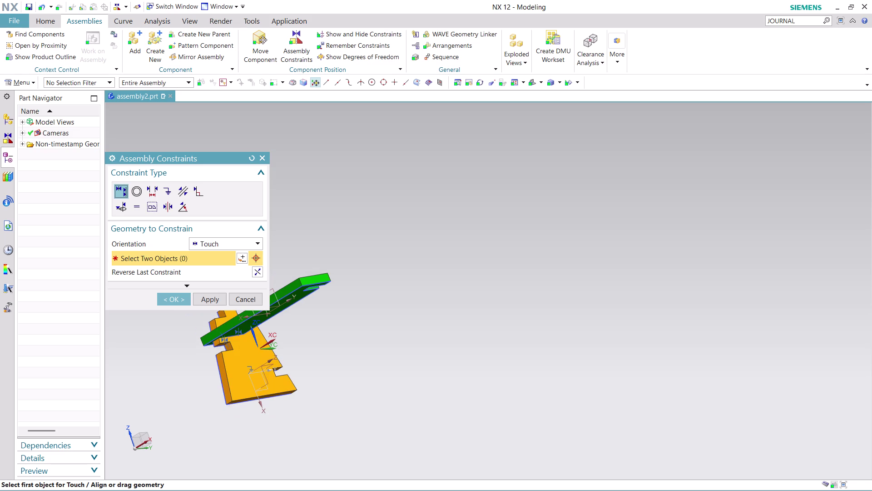
scroll(up, 3)
middle_drag(352, 325, 354, 325)
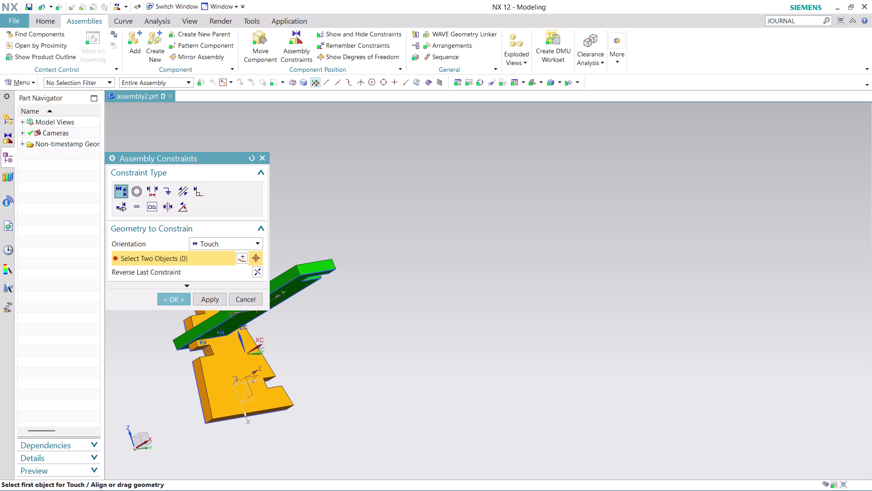
middle_drag(355, 325, 423, 337)
middle_drag(434, 265, 448, 282)
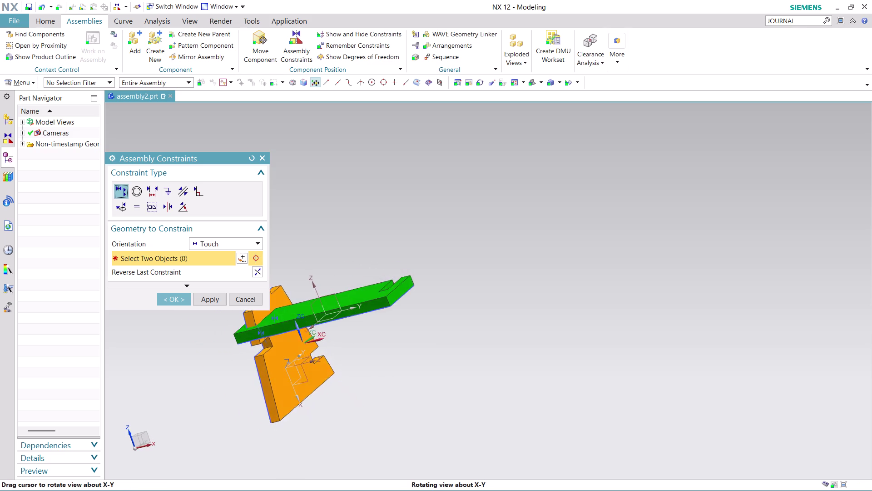
middle_drag(448, 283, 504, 274)
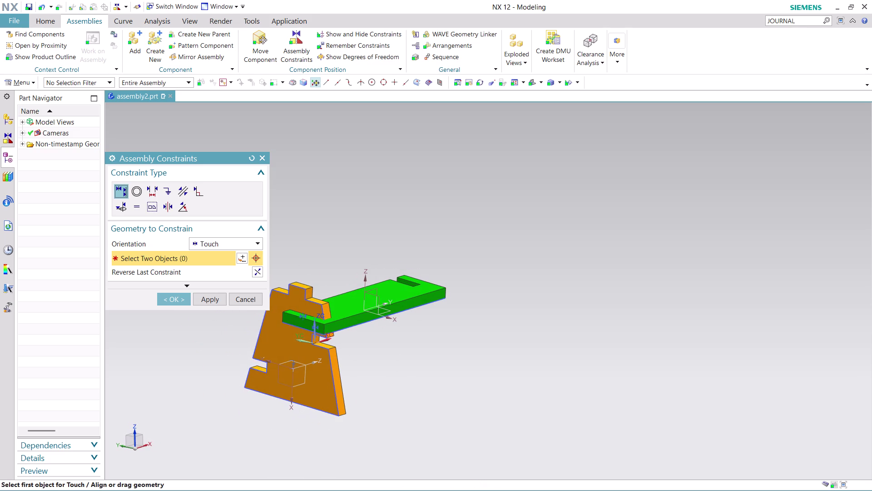
scroll(up, 3)
scroll(up, 3)
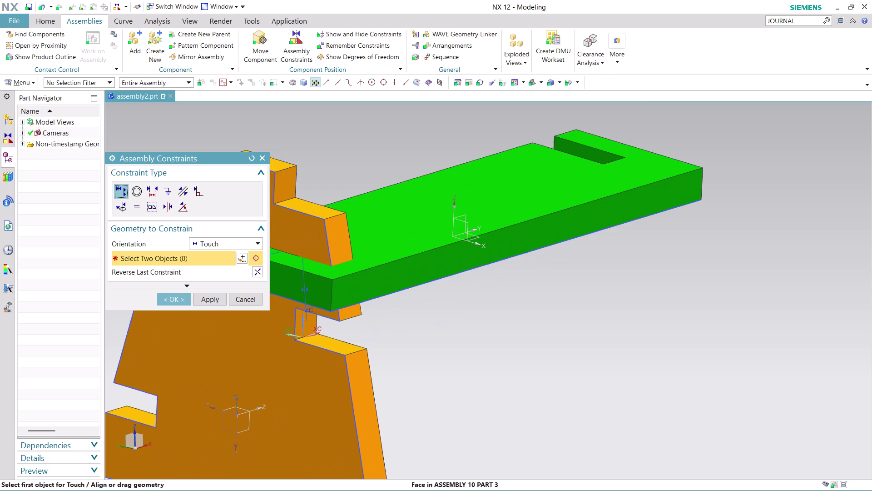
scroll(down, 3)
scroll(up, 3)
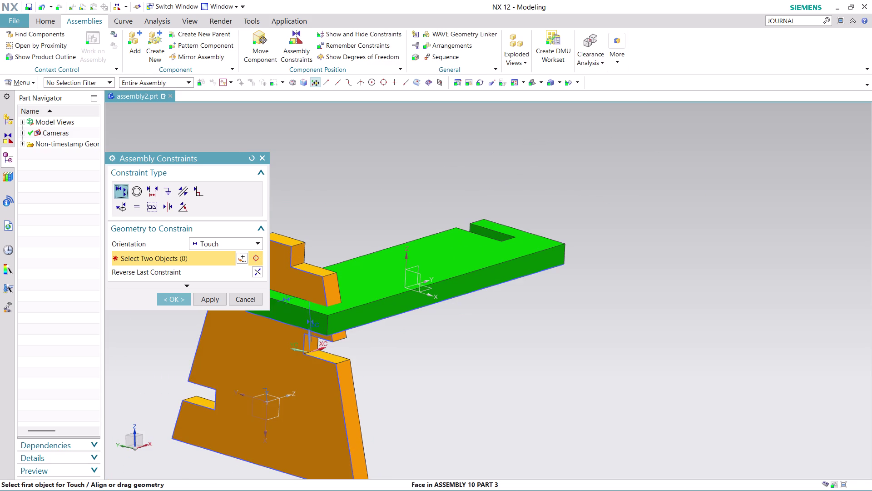
middle_drag(375, 355, 373, 326)
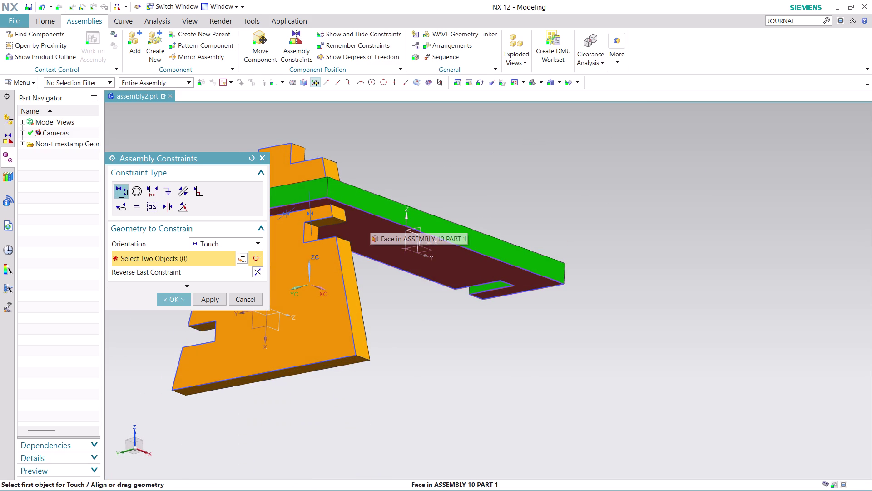
click(370, 220)
click(427, 233)
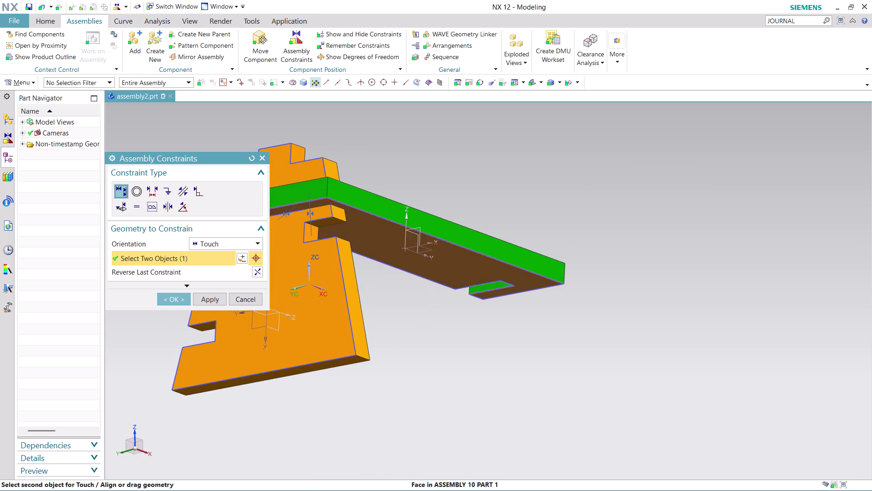
middle_drag(397, 285, 398, 304)
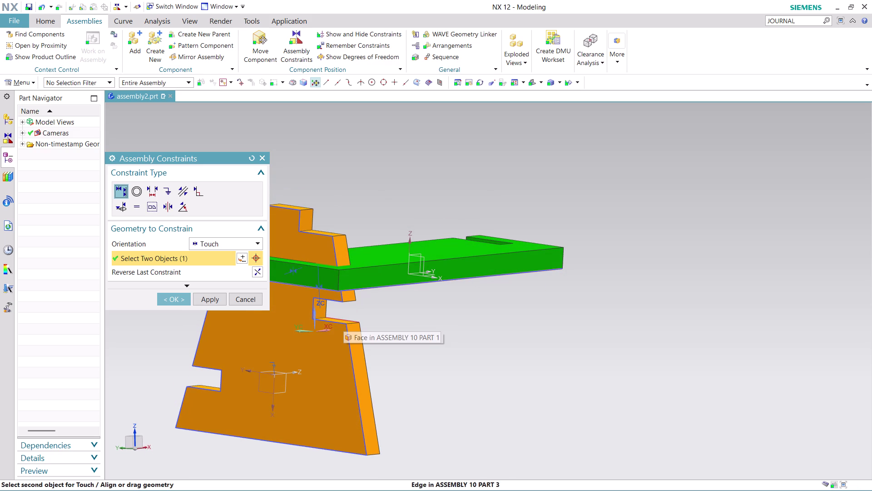
middle_drag(383, 309, 385, 318)
click(348, 367)
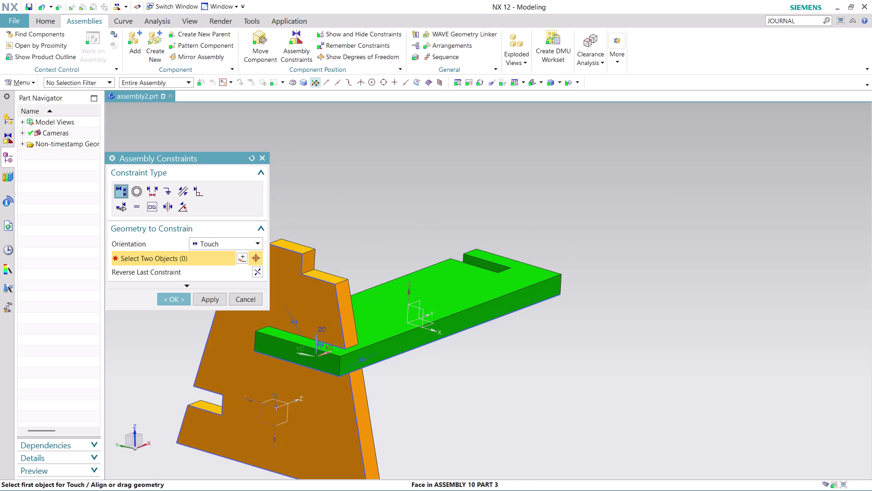
Check the seated bar from below and edge-on, then confirm the constraints.
middle_drag(426, 365, 398, 359)
scroll(down, 3)
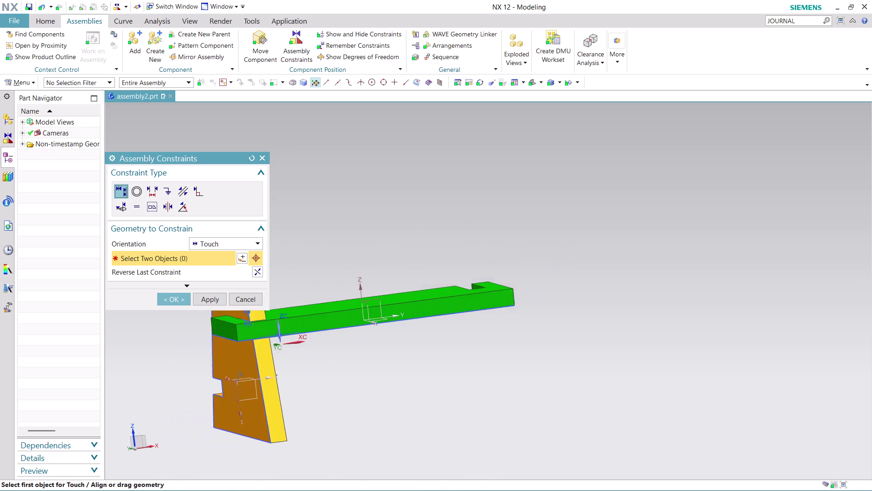
scroll(down, 3)
scroll(up, 3)
middle_drag(301, 270, 324, 295)
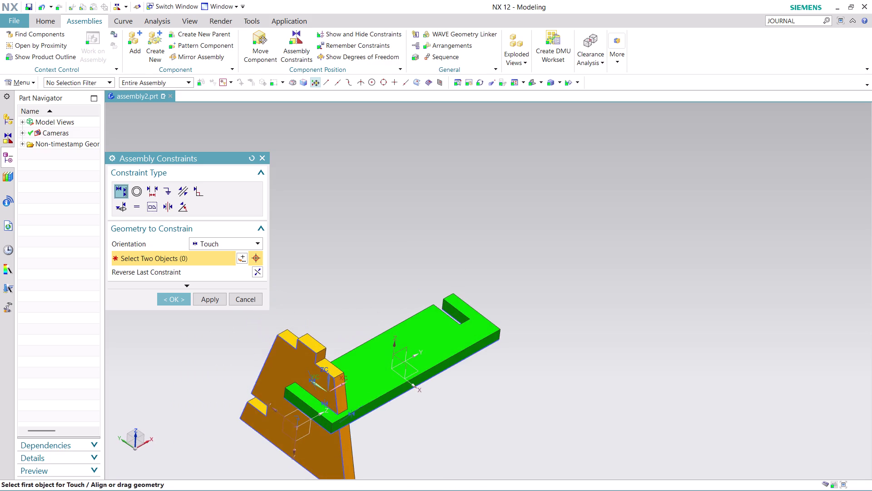
scroll(down, 3)
middle_drag(416, 412, 321, 374)
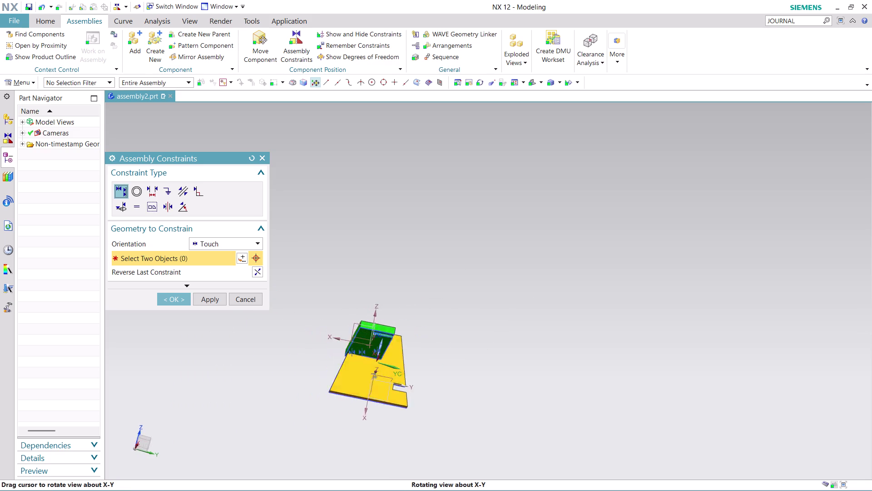
middle_drag(321, 375, 300, 386)
scroll(down, 3)
scroll(up, 3)
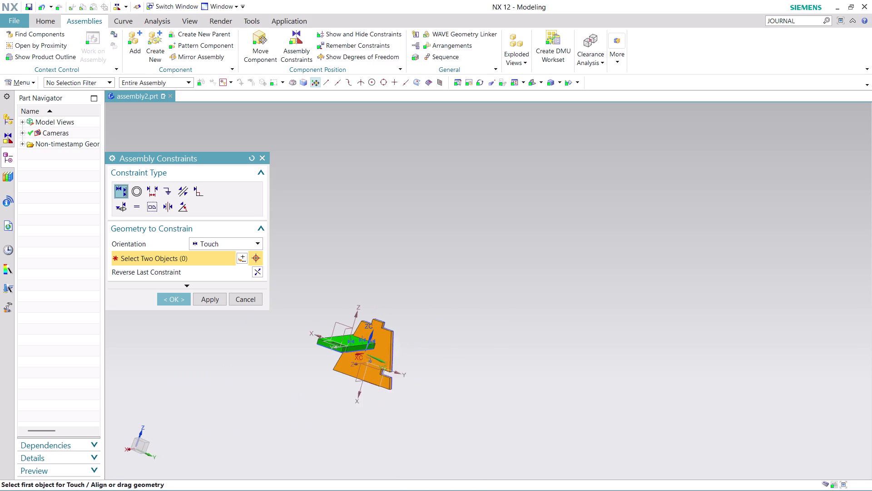
scroll(up, 3)
scroll(down, 3)
middle_drag(413, 380, 378, 357)
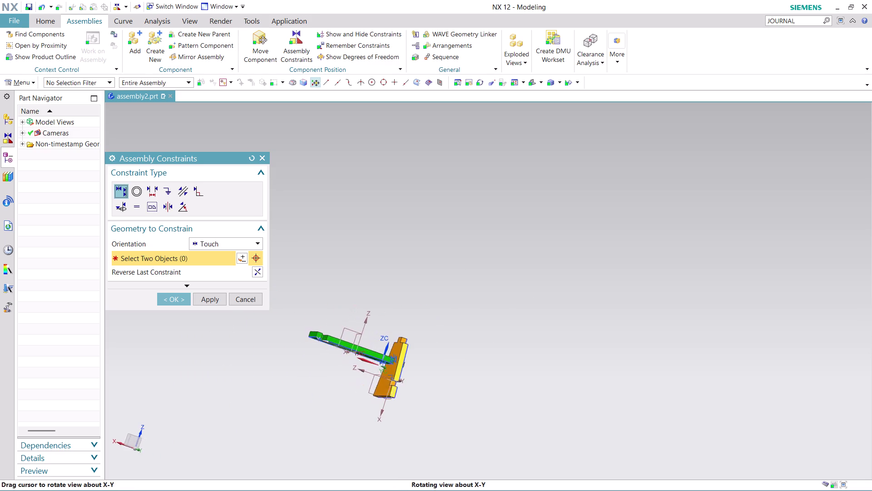
middle_drag(378, 357, 465, 391)
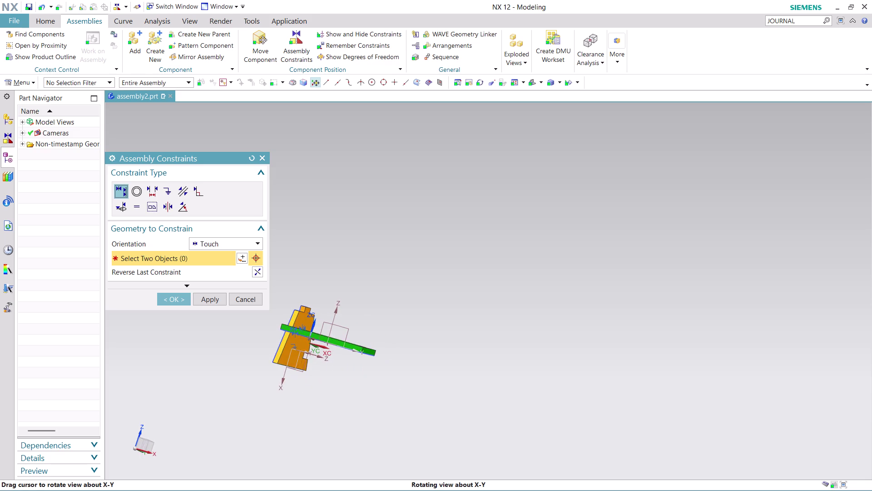
middle_drag(465, 390, 469, 392)
middle_click(470, 392)
scroll(down, 3)
scroll(up, 3)
middle_drag(379, 339, 322, 337)
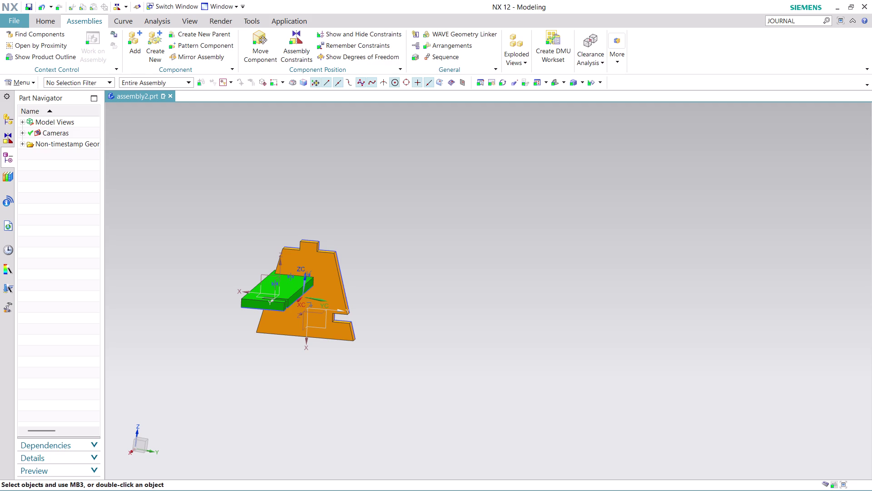
Add the ASSEMBLY 10 side plate part file as a new component.
click(134, 38)
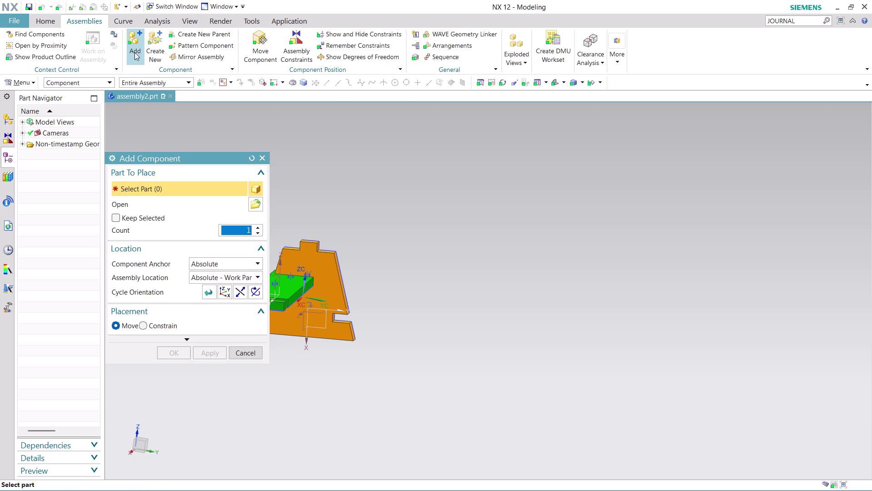
click(250, 203)
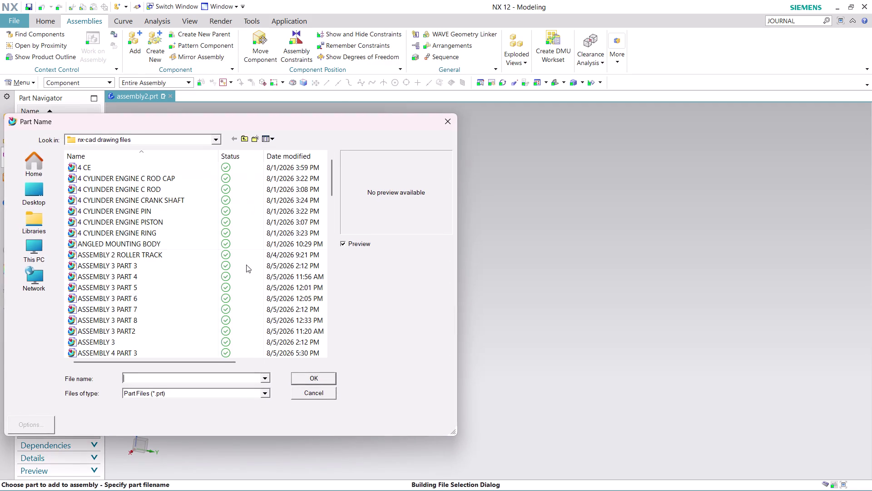
scroll(down, 3)
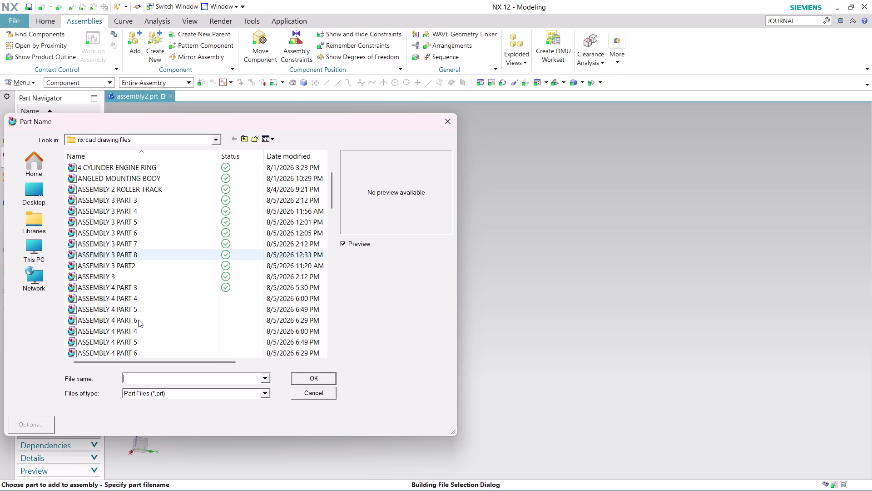
scroll(down, 3)
scroll(down, 3)
scroll(down, 3)
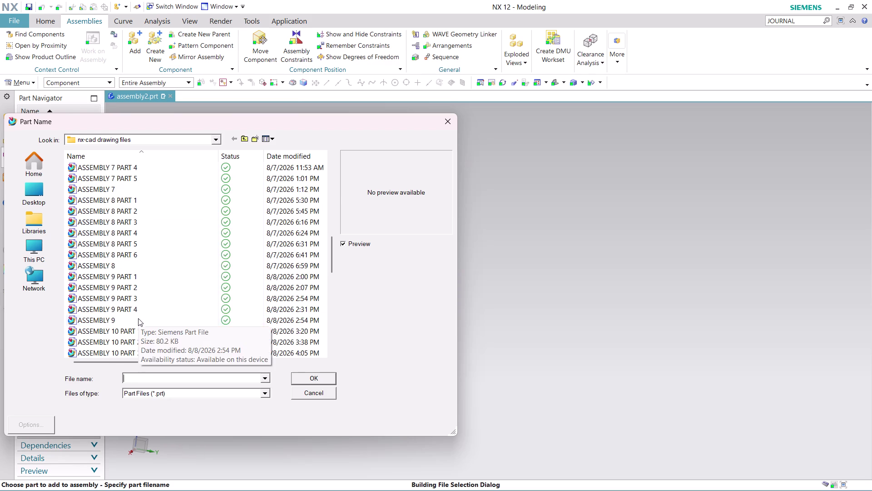
scroll(down, 3)
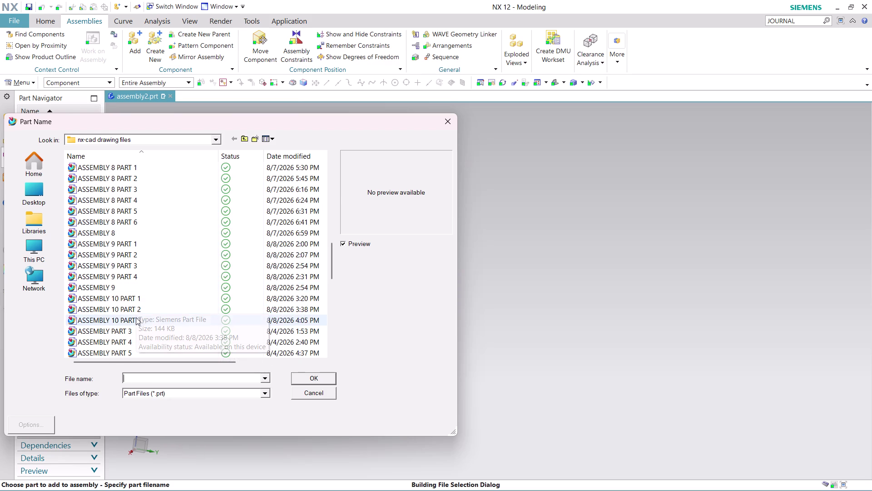
click(136, 317)
click(316, 378)
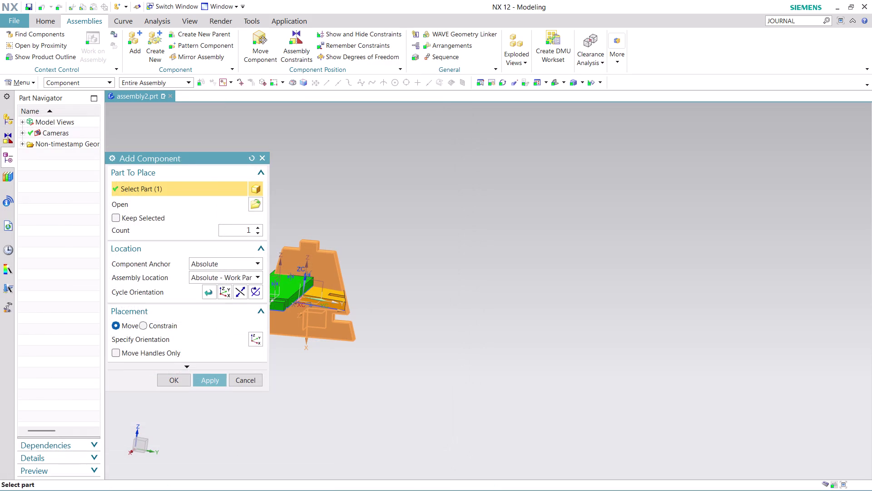
Set location to Absolute - Displayed Part and rotate the new plate about X and Z.
click(254, 271)
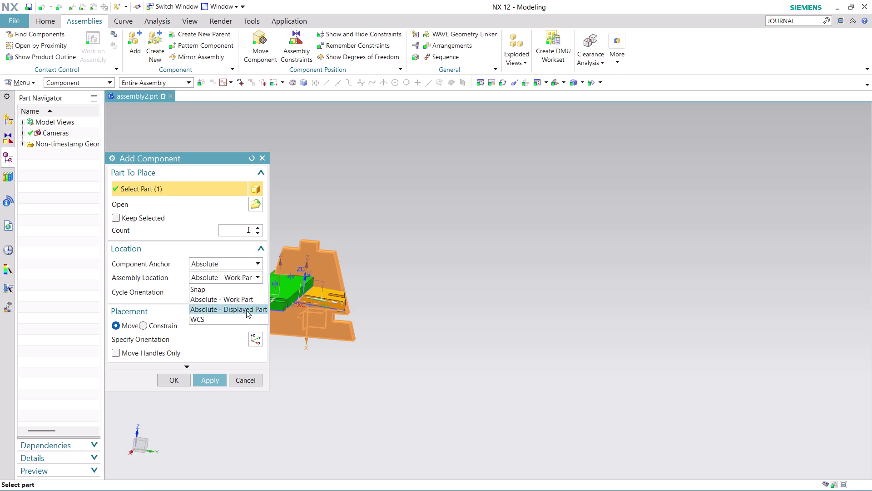
click(247, 310)
drag(334, 272, 345, 298)
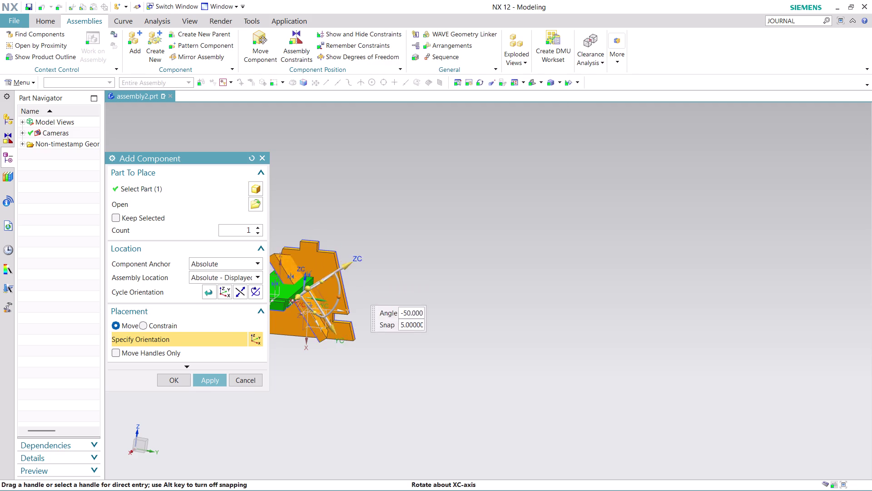
drag(344, 298, 347, 332)
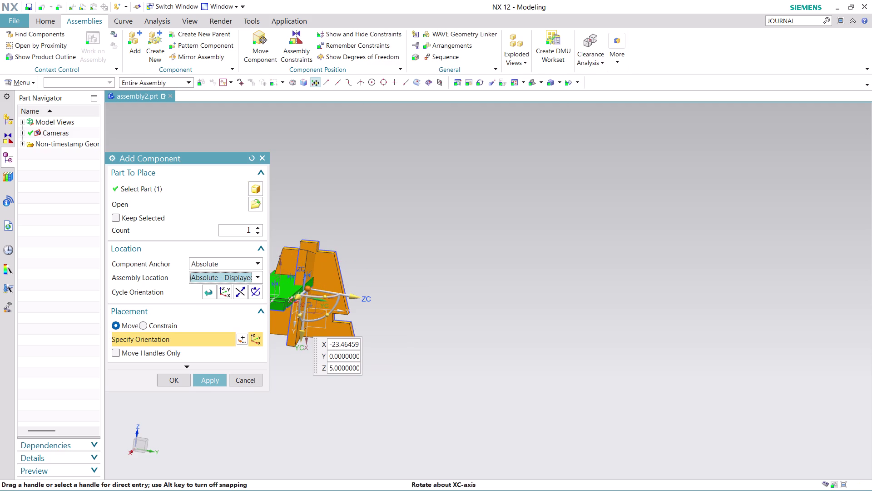
drag(329, 297, 311, 303)
drag(284, 311, 329, 323)
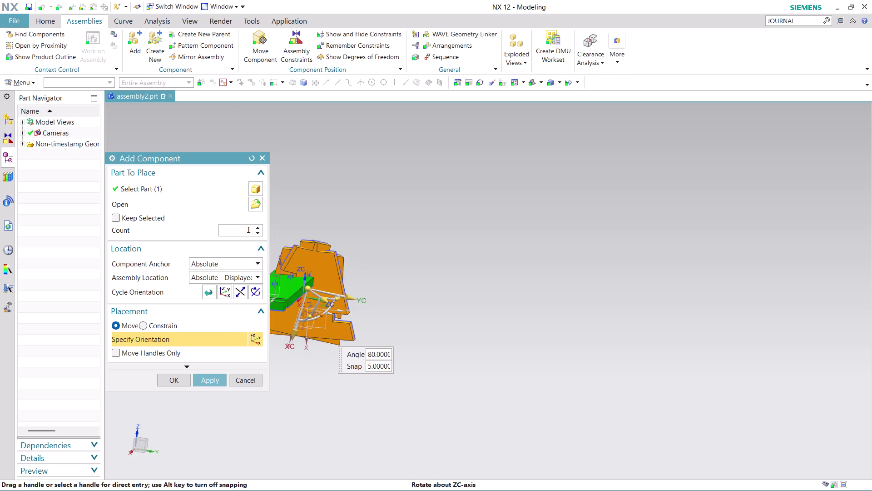
Move the plate in front of the first plate, beneath the green bar, and confirm.
drag(330, 324, 352, 332)
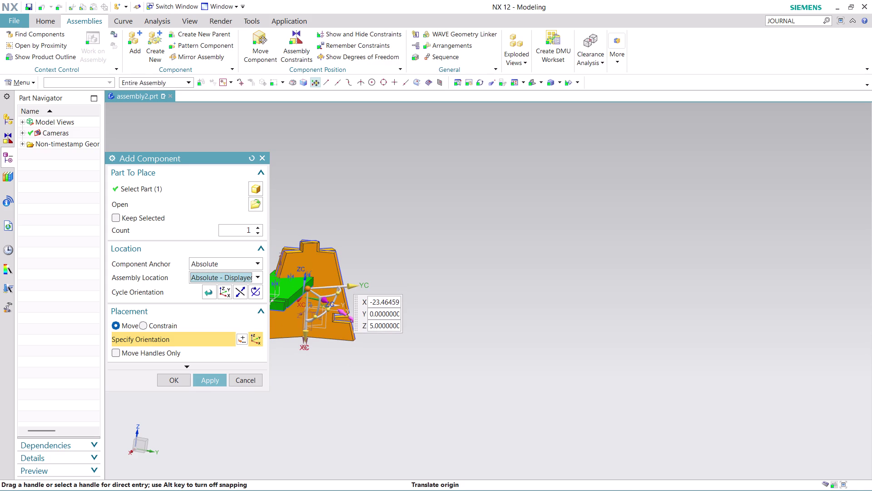
drag(328, 300, 427, 424)
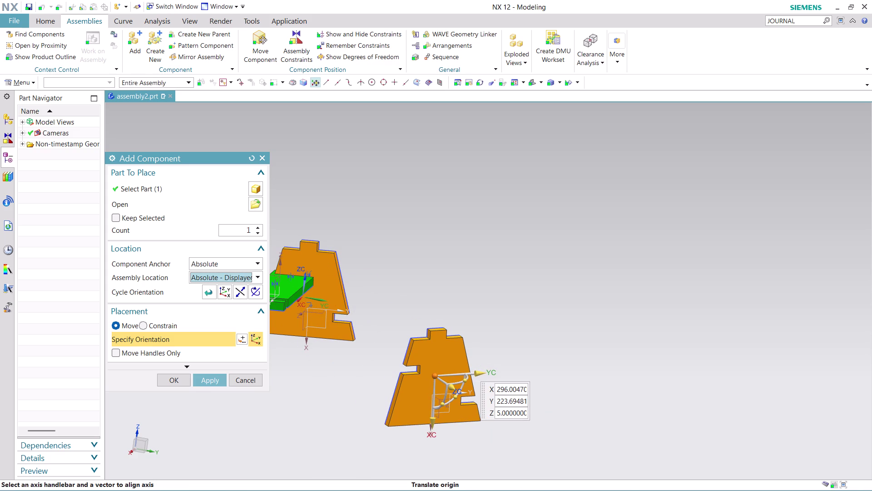
drag(468, 377, 447, 386)
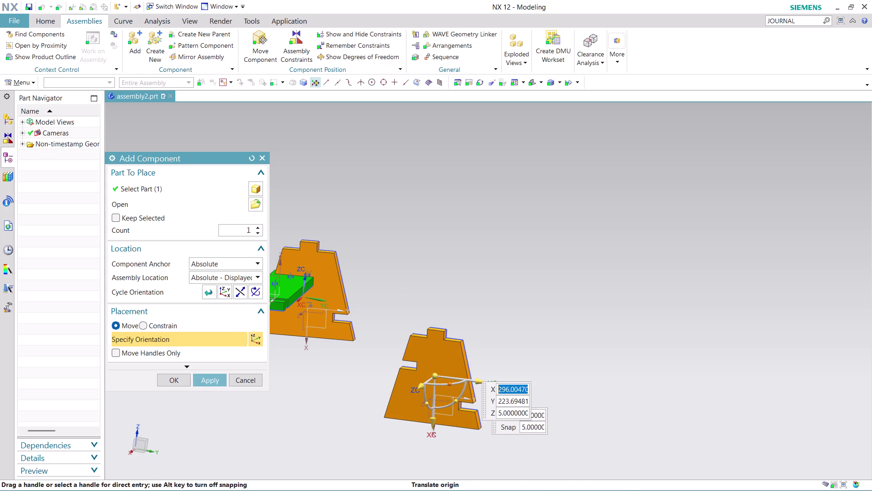
scroll(down, 3)
scroll(up, 3)
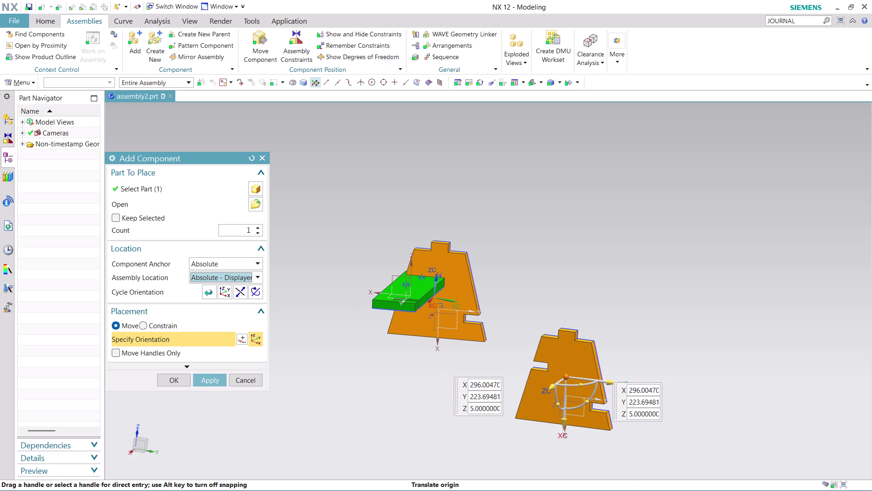
drag(610, 384, 445, 346)
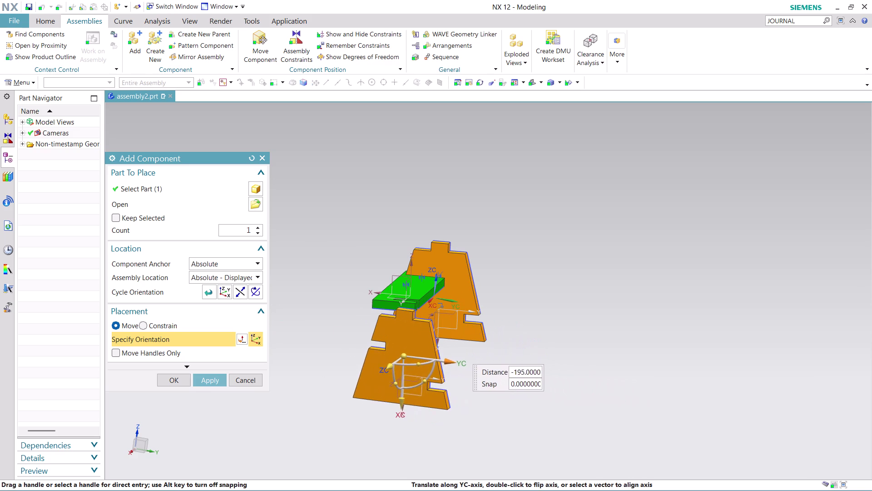
drag(445, 346, 424, 343)
drag(360, 366, 373, 355)
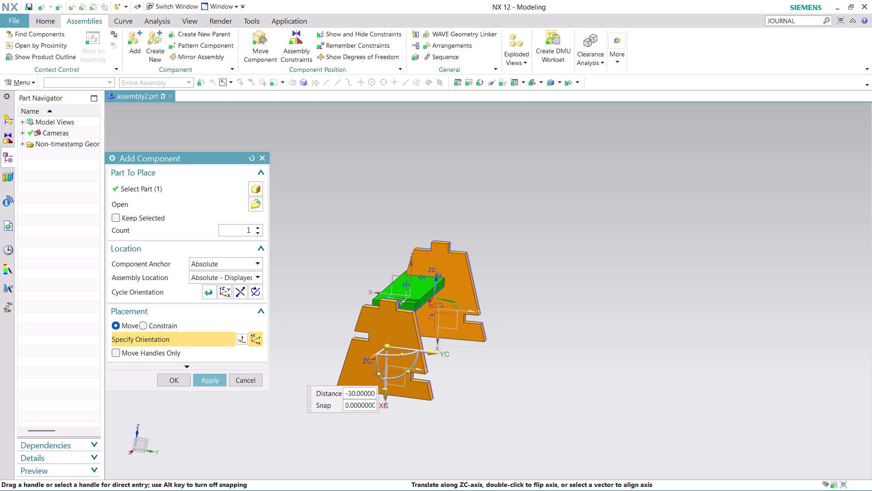
drag(373, 355, 412, 331)
drag(465, 326, 511, 329)
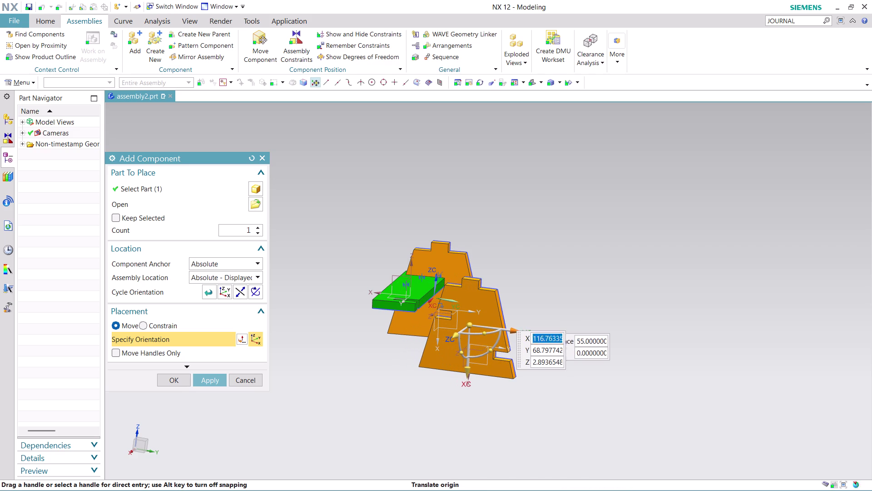
click(176, 381)
scroll(down, 3)
scroll(up, 3)
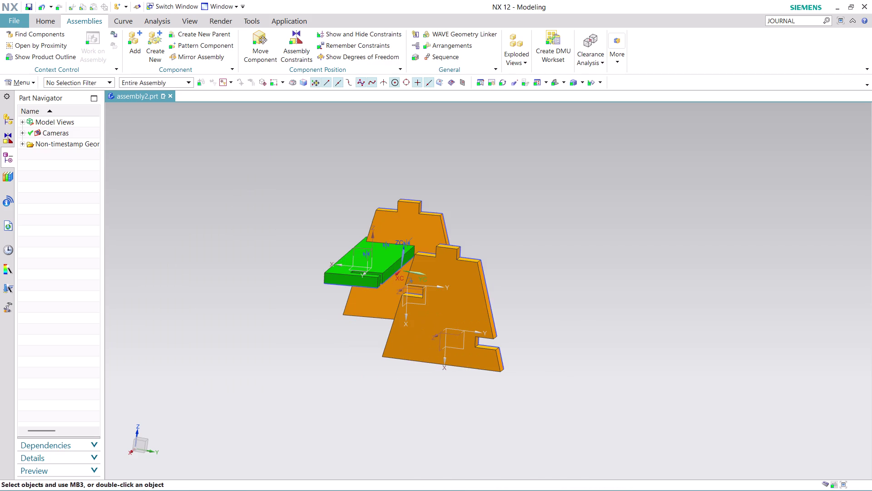
Touch Align the second plate's slot face to the green bar's face.
middle_drag(545, 333, 575, 334)
scroll(up, 3)
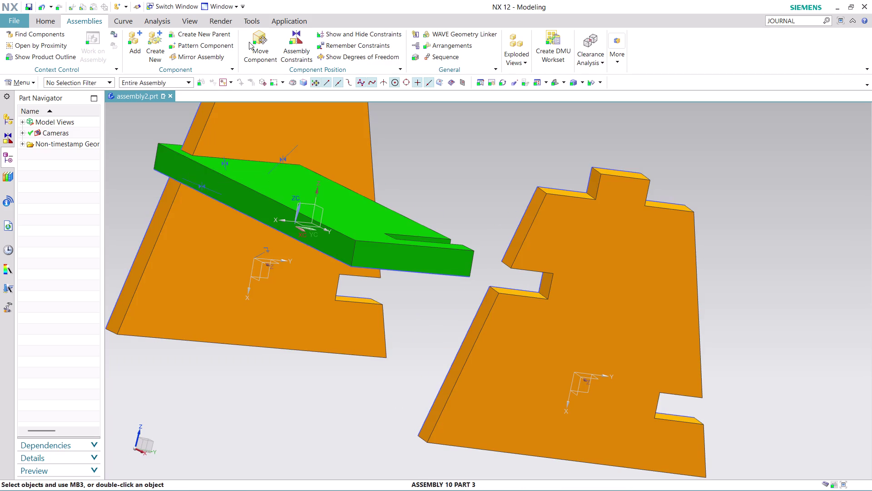
click(288, 36)
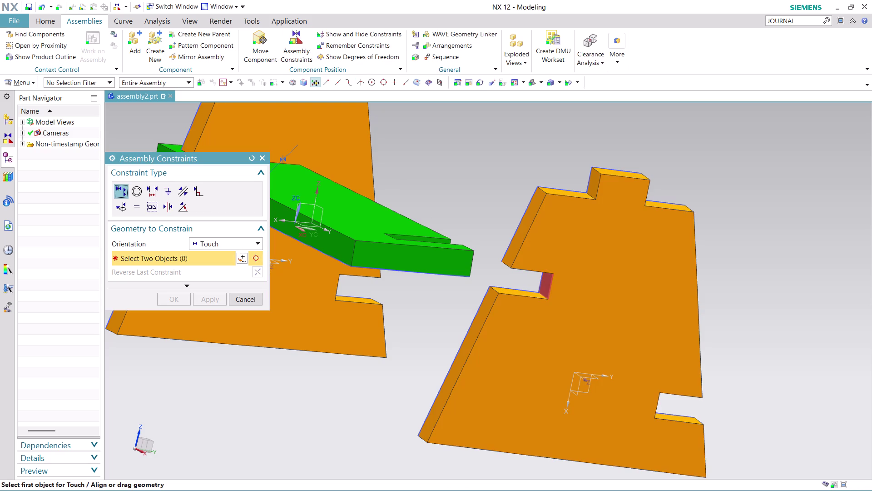
click(545, 285)
middle_drag(723, 225, 677, 225)
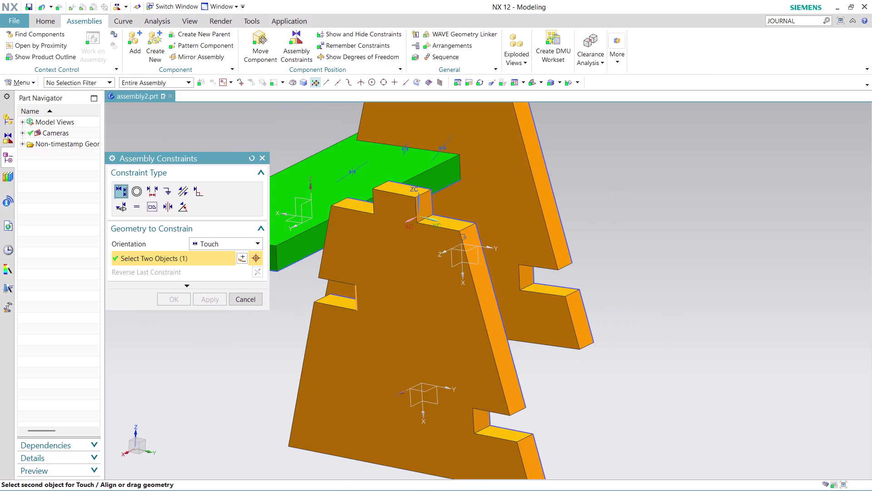
scroll(down, 3)
scroll(up, 3)
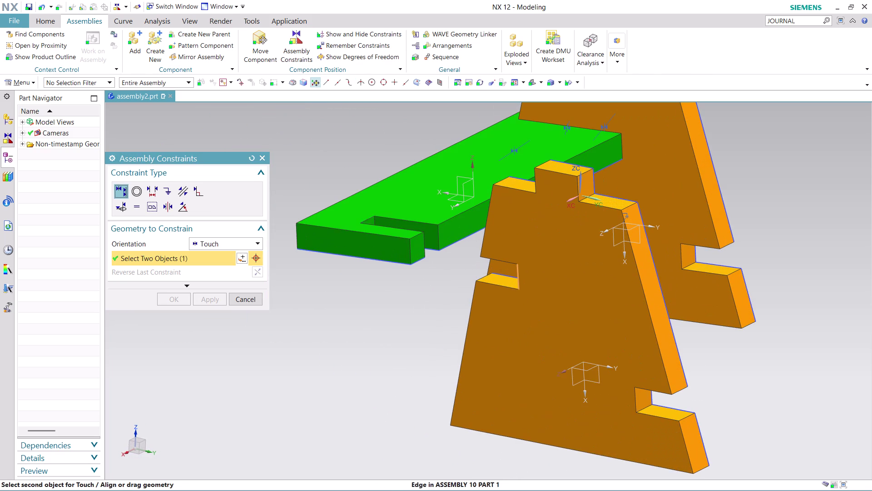
click(370, 220)
Orbit to verify the bar spans both plates and finish the constraint.
scroll(down, 3)
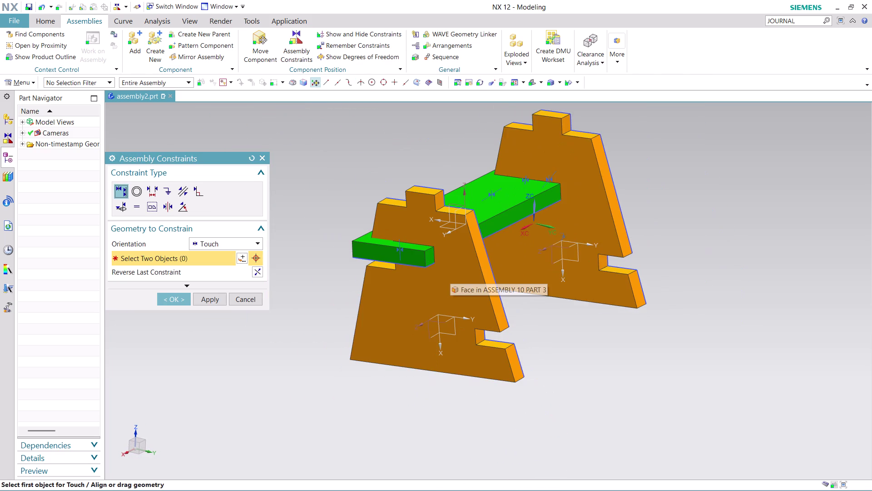
middle_drag(574, 278, 627, 261)
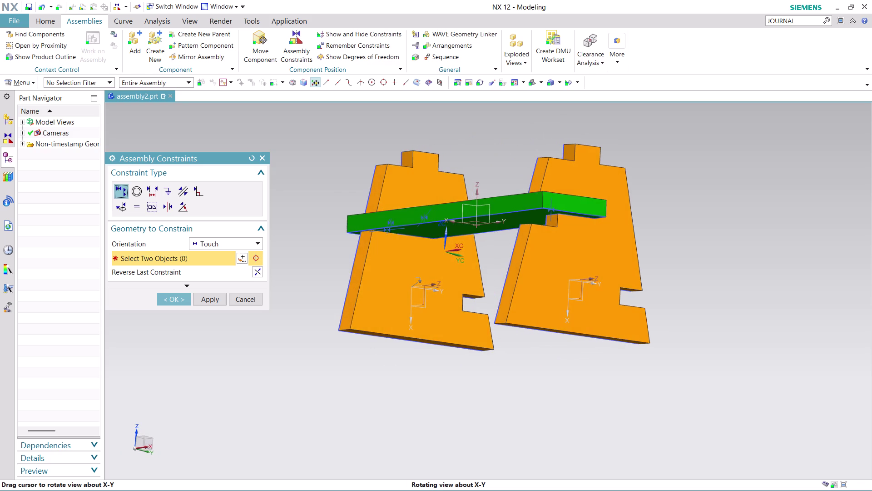
middle_drag(627, 262, 635, 262)
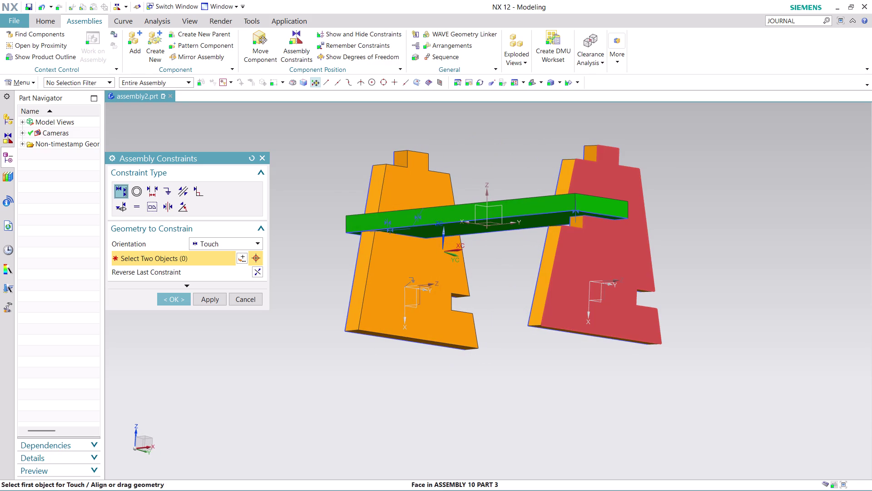
scroll(up, 3)
scroll(down, 3)
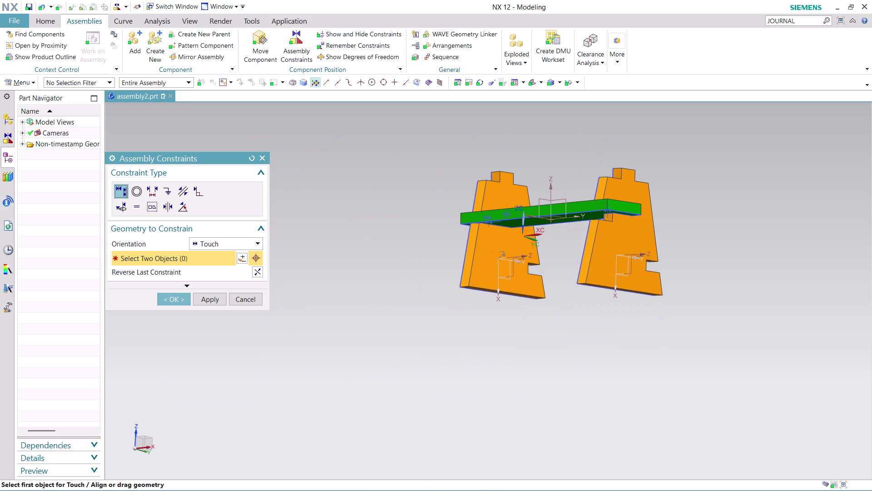
middle_drag(688, 196, 653, 208)
scroll(up, 3)
scroll(up, 3)
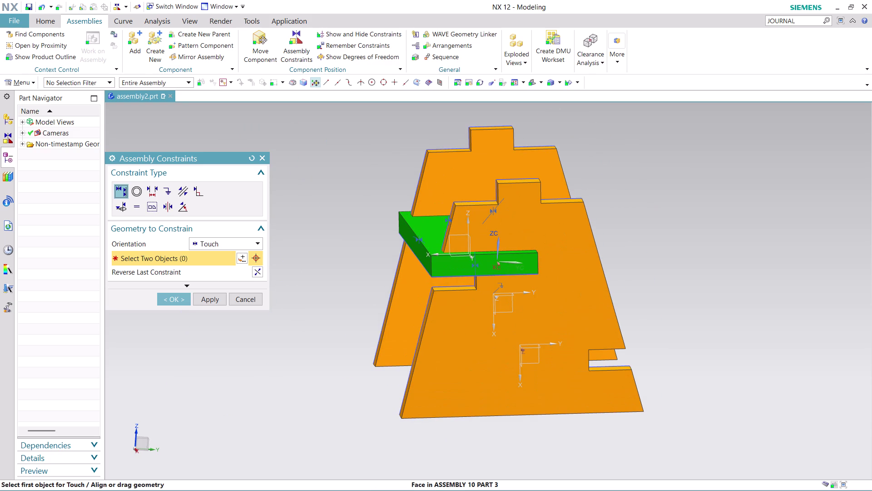
click(177, 302)
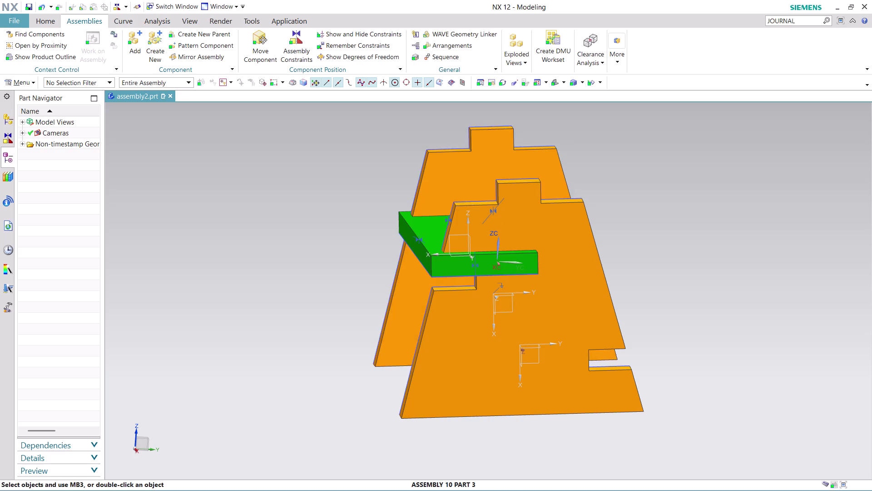
Drag the front orange side plate about 39 mm along its axis and accept.
click(264, 46)
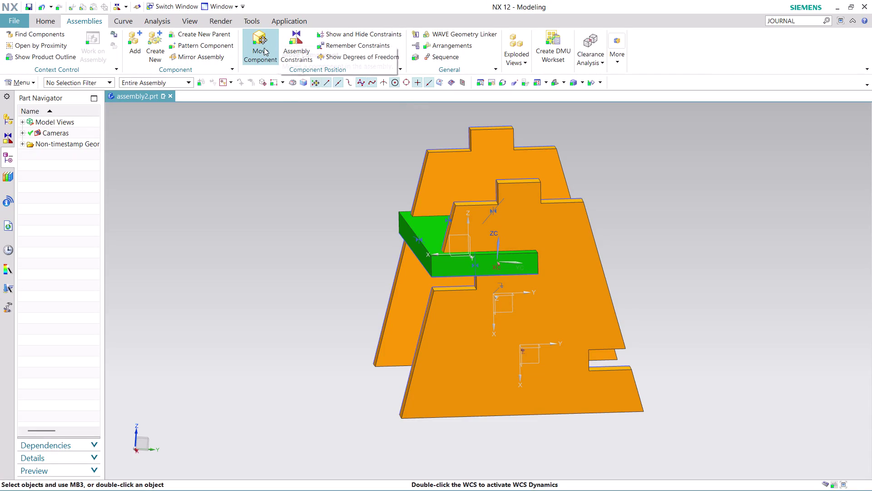
click(532, 225)
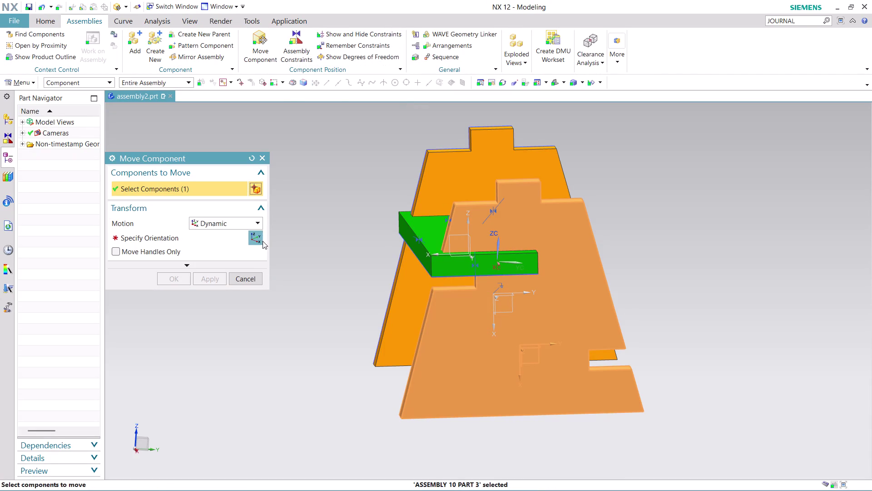
click(256, 233)
drag(523, 305, 525, 307)
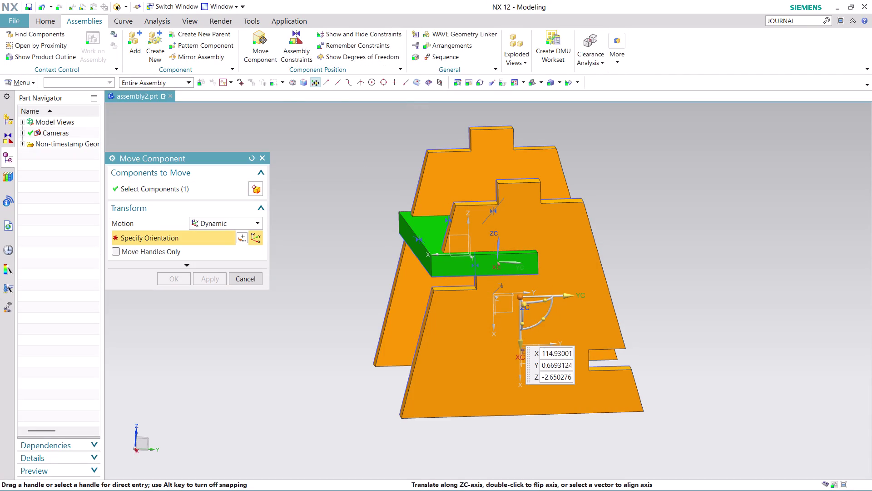
drag(526, 308, 533, 318)
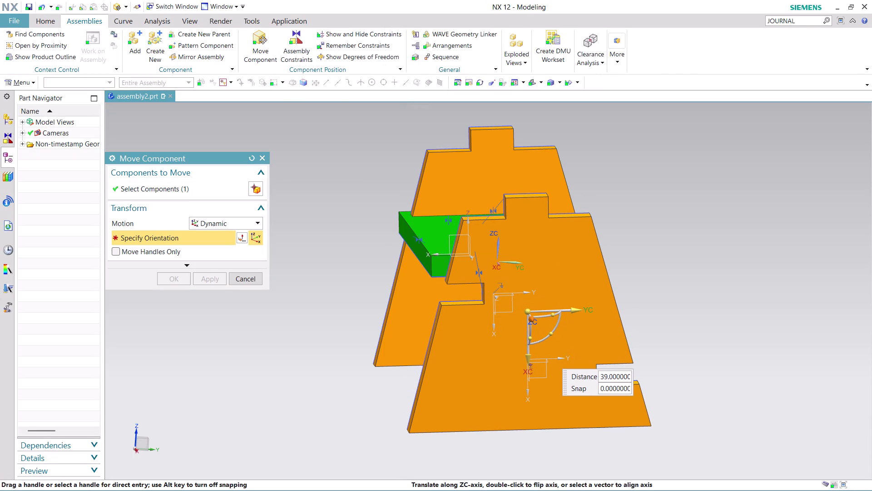
drag(533, 318, 535, 321)
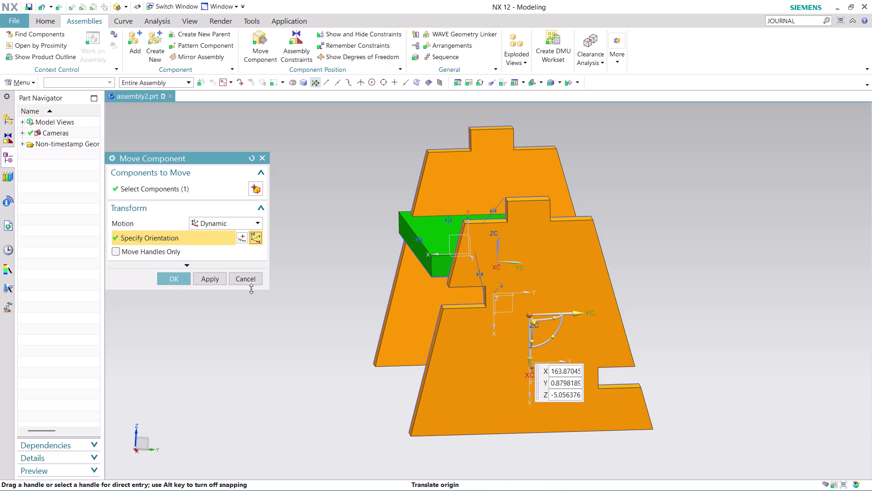
click(169, 282)
click(289, 37)
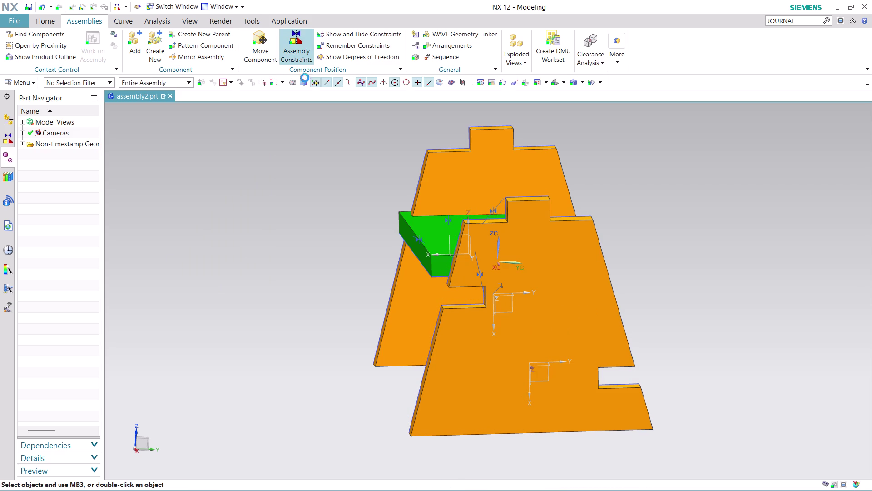
Touch-constrain an orange plate face to the green bar face.
click(551, 292)
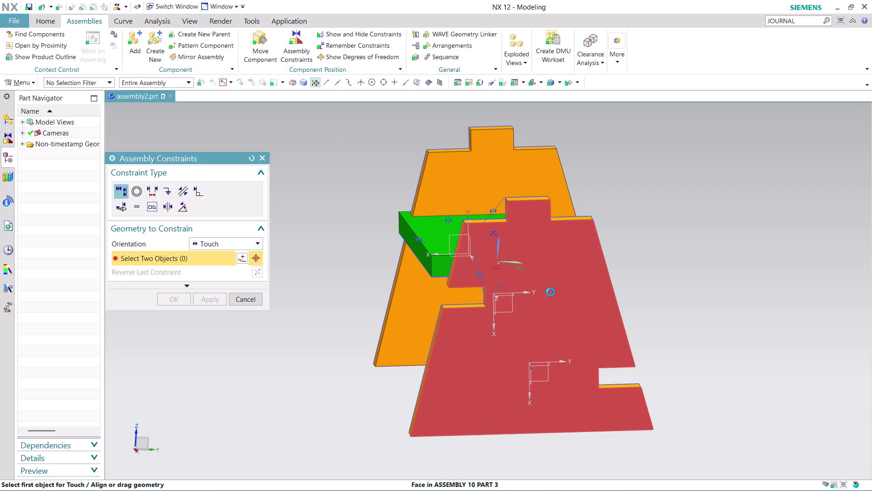
click(636, 304)
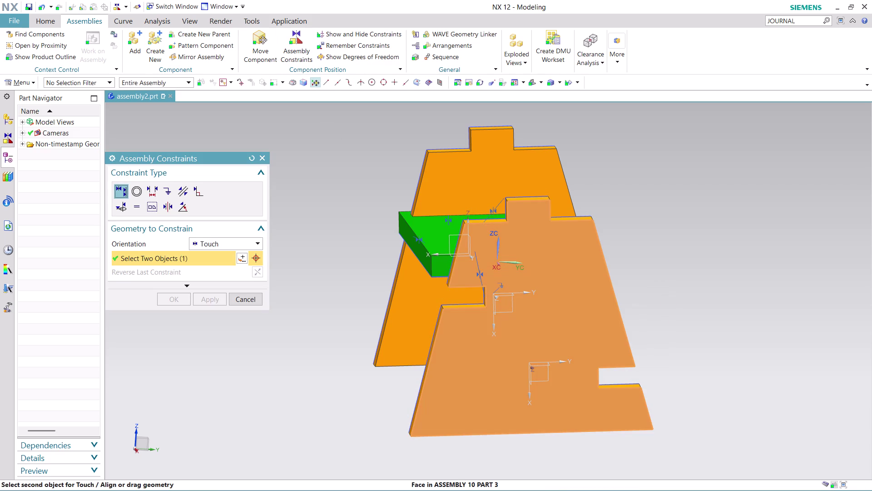
middle_drag(655, 228, 667, 306)
scroll(up, 3)
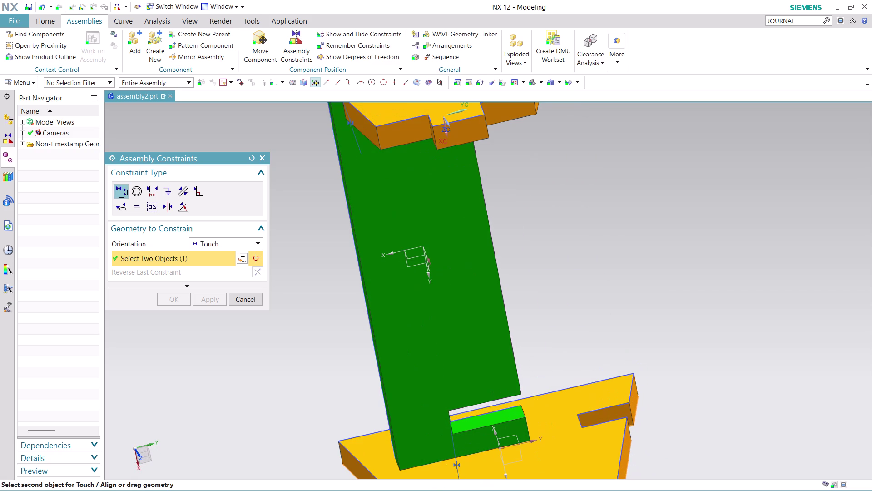
click(497, 417)
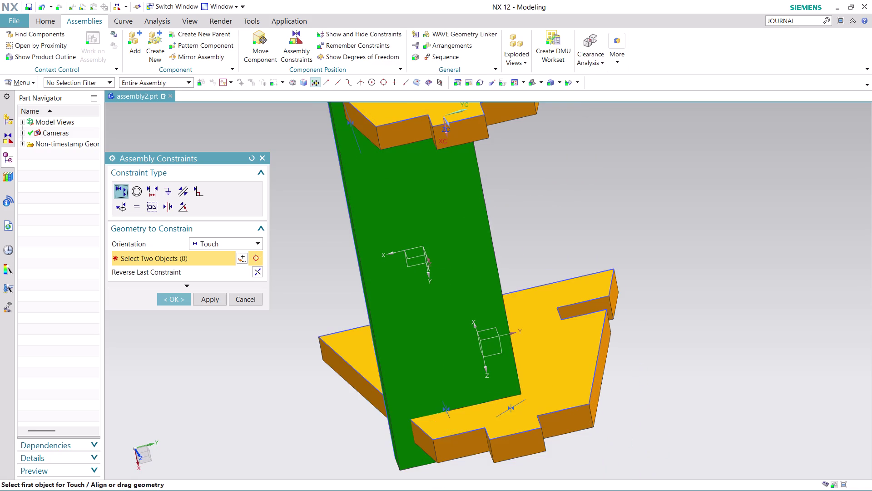
scroll(down, 3)
middle_drag(658, 364, 679, 295)
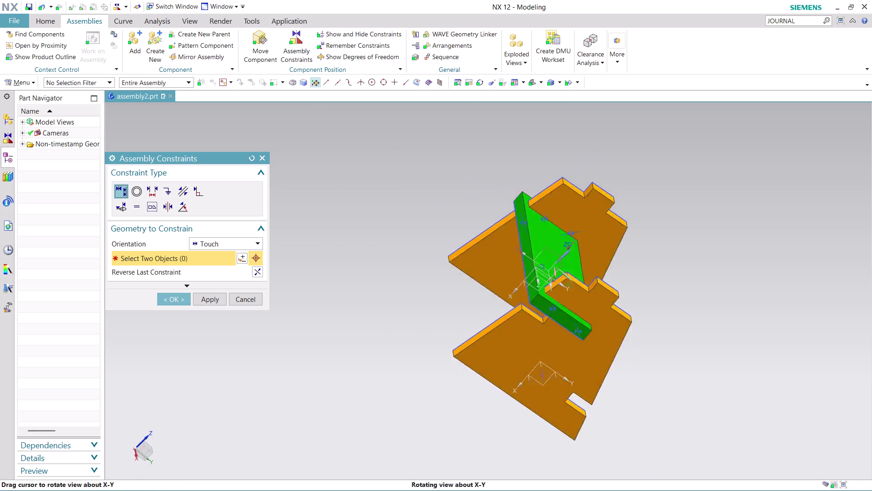
middle_drag(680, 295, 719, 281)
scroll(up, 3)
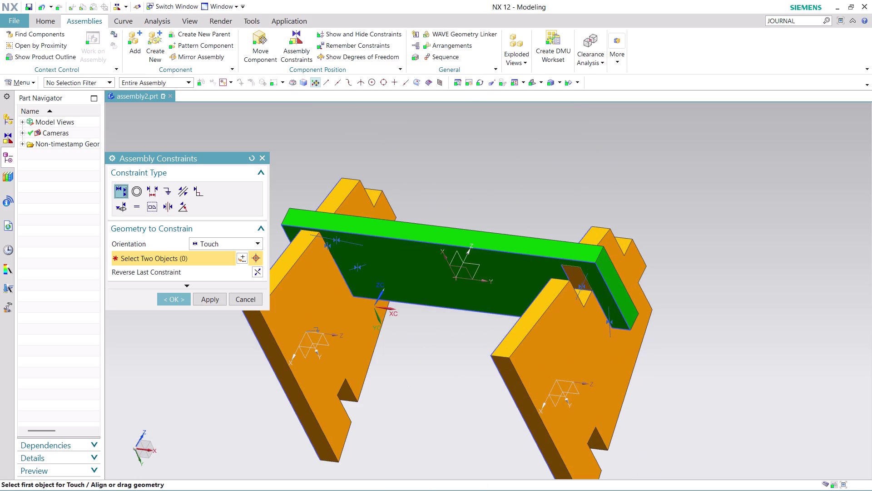
Touch the green bar to the other plate's slot face, check the fit, and accept.
click(515, 273)
middle_drag(716, 258, 702, 280)
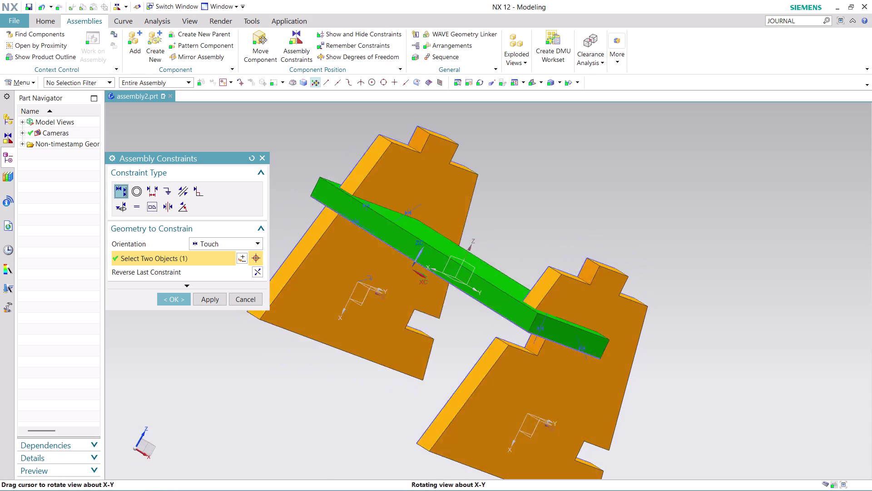
middle_drag(703, 280, 688, 286)
click(490, 356)
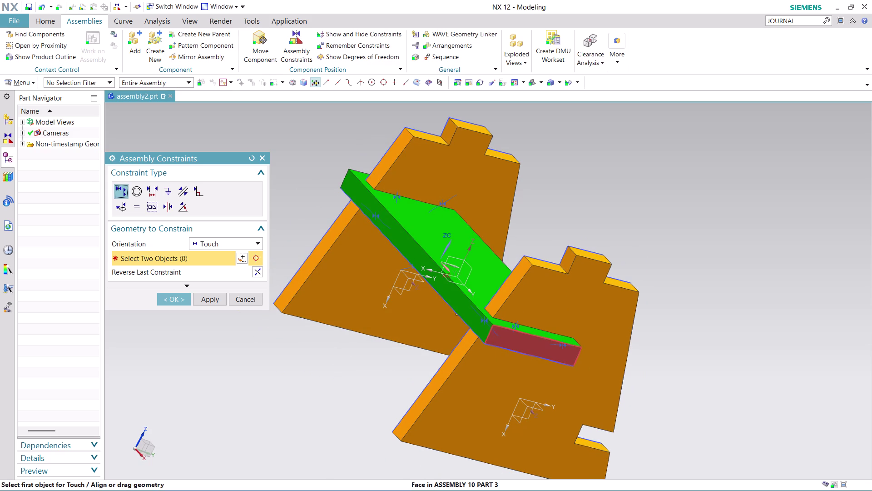
scroll(up, 3)
scroll(up, 3)
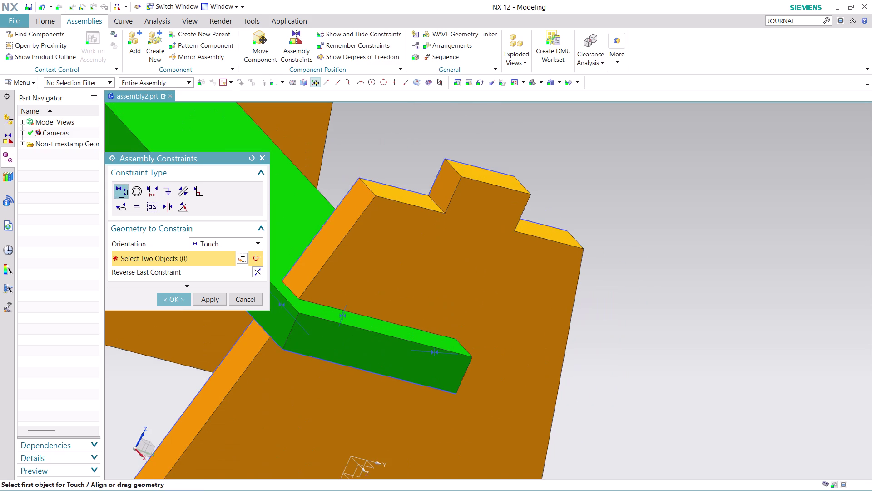
scroll(down, 3)
scroll(down, 3)
middle_drag(698, 362, 636, 342)
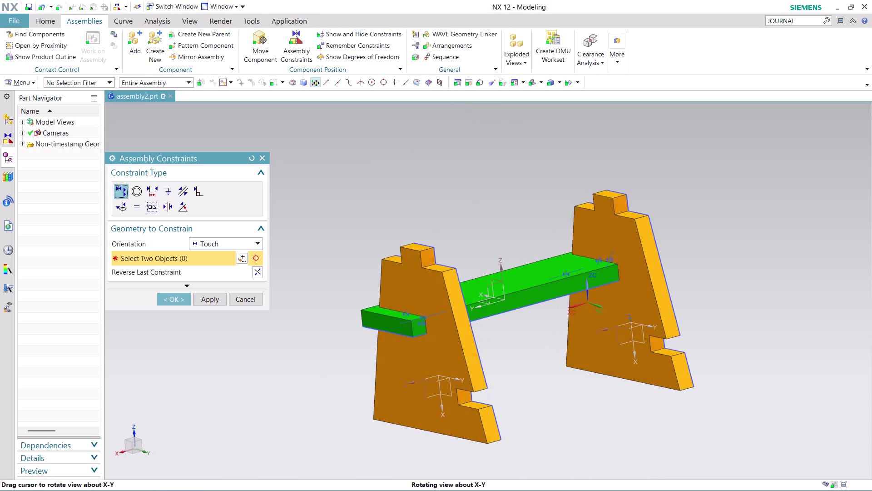
middle_drag(636, 342, 633, 338)
scroll(up, 3)
scroll(down, 3)
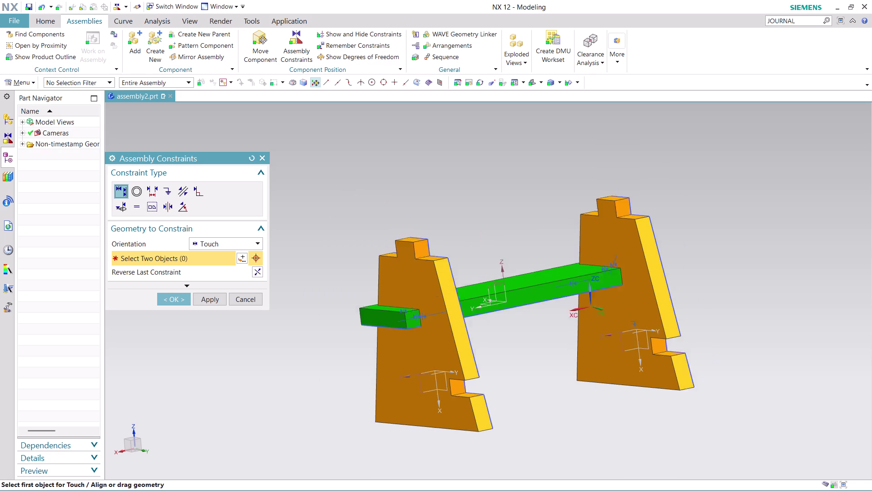
scroll(down, 3)
click(171, 296)
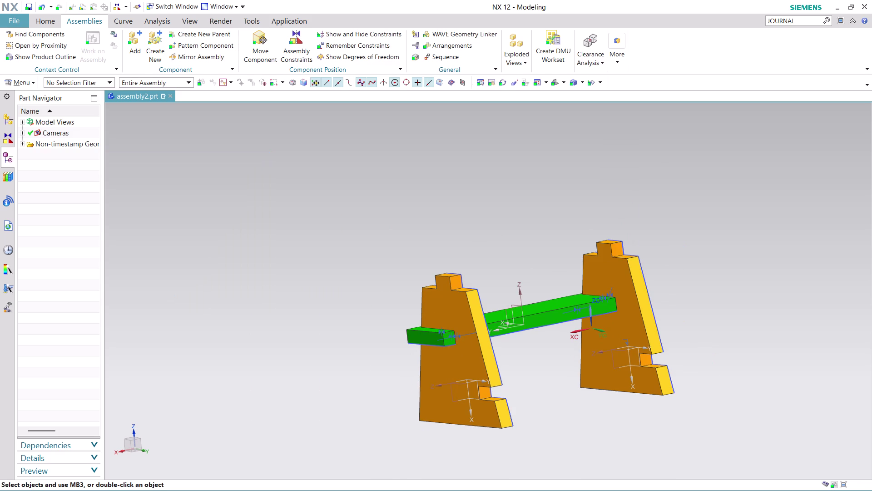
click(134, 43)
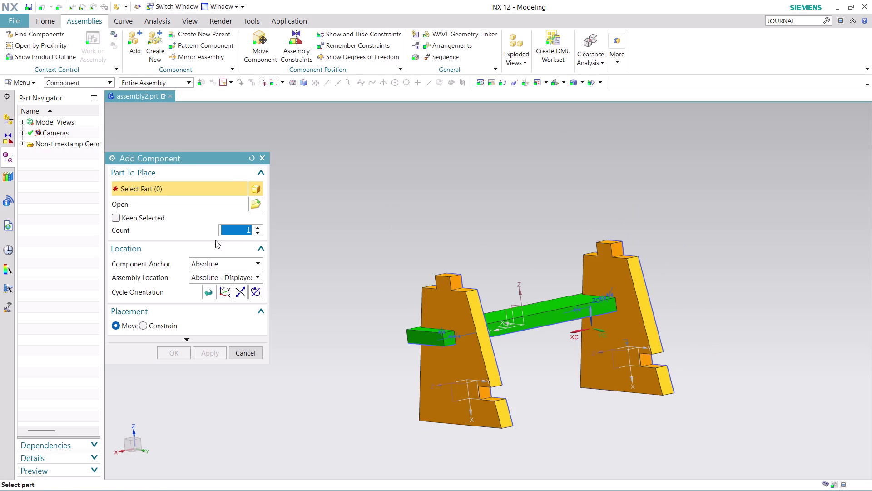
Browse the part files and load ASSEMBLY 10 PART 1 into the assembly.
click(257, 203)
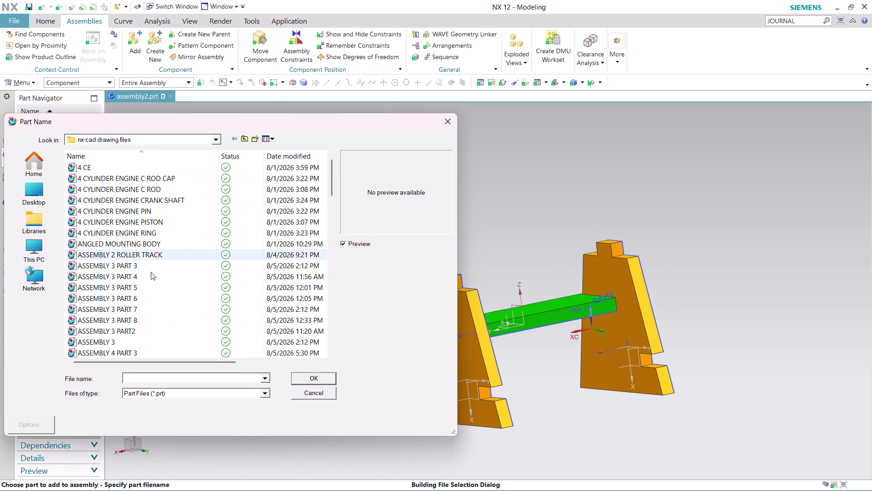
scroll(down, 3)
scroll(down, 3)
scroll(down, 3)
scroll(down, 3)
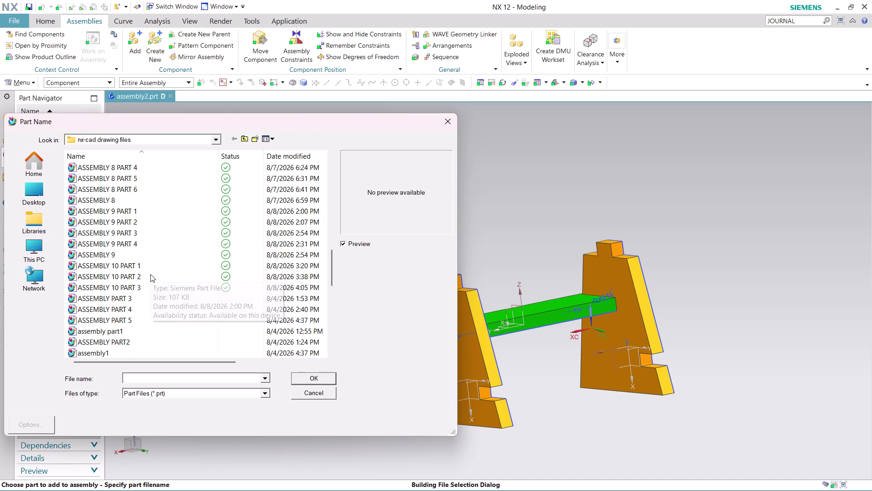
click(144, 264)
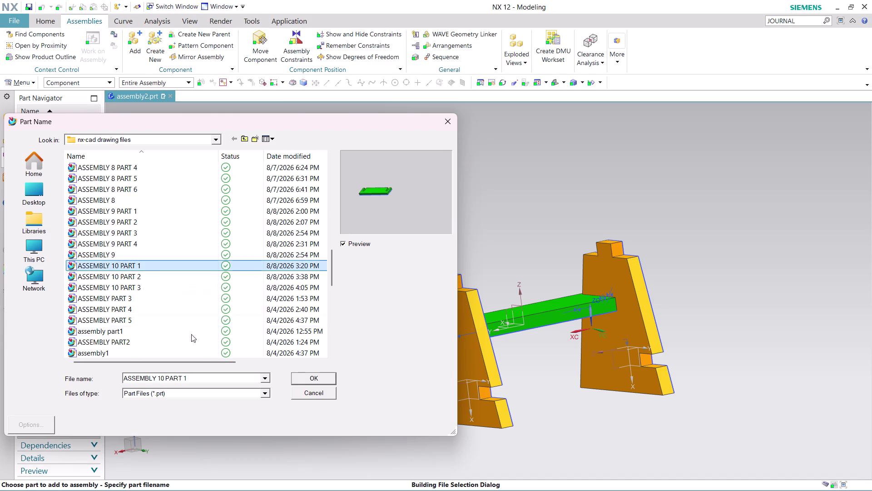
click(306, 376)
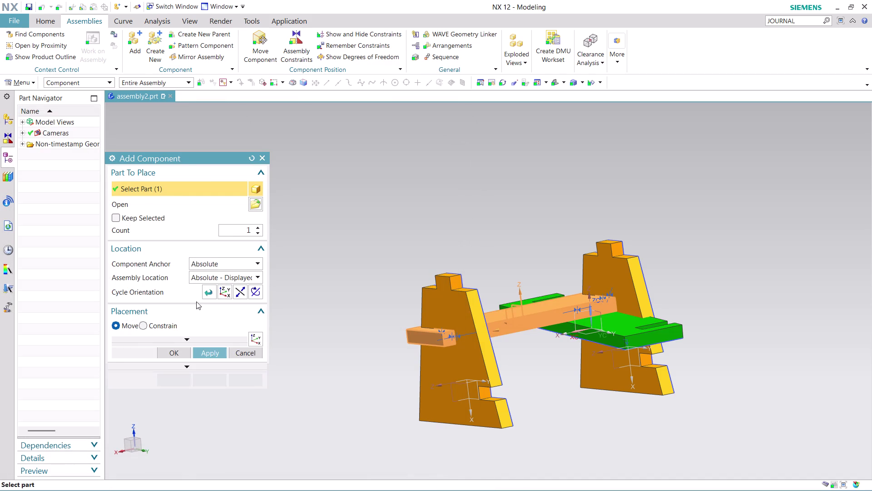
Rotate the new bar about 105° and move it about -140 mm to the lower slots.
click(229, 275)
click(250, 298)
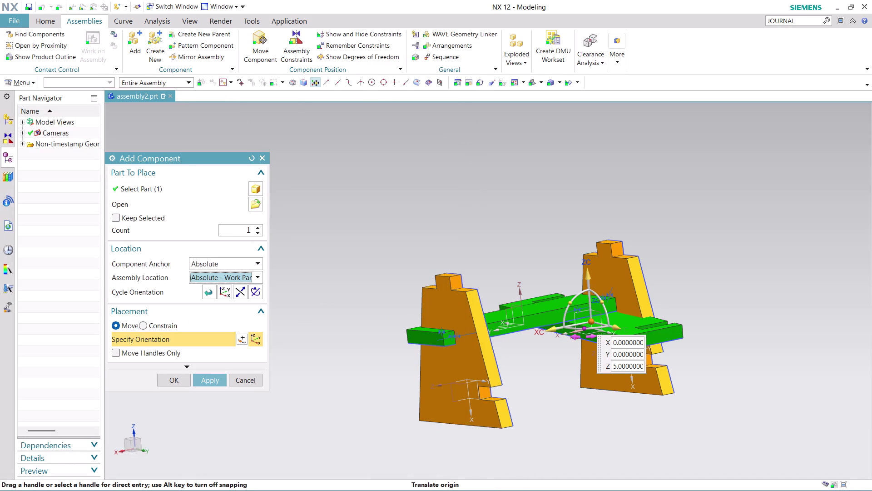
drag(586, 329, 615, 331)
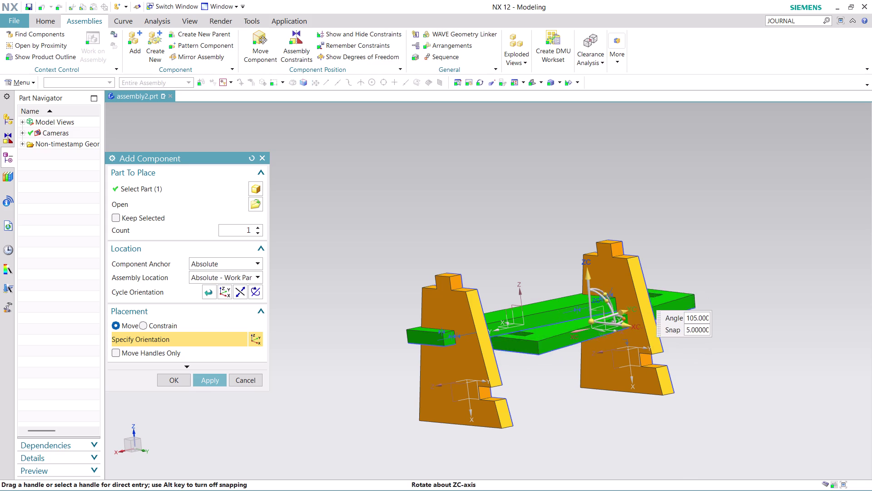
drag(615, 332, 610, 333)
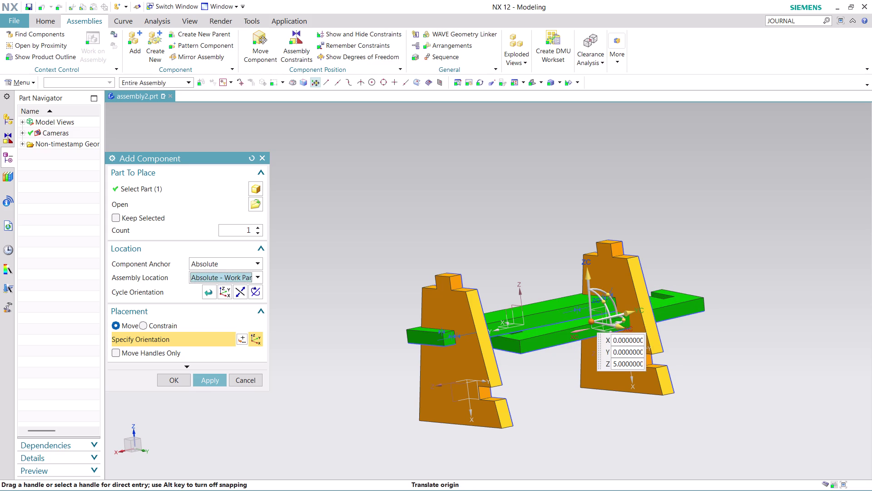
drag(622, 328, 772, 387)
drag(792, 346, 639, 399)
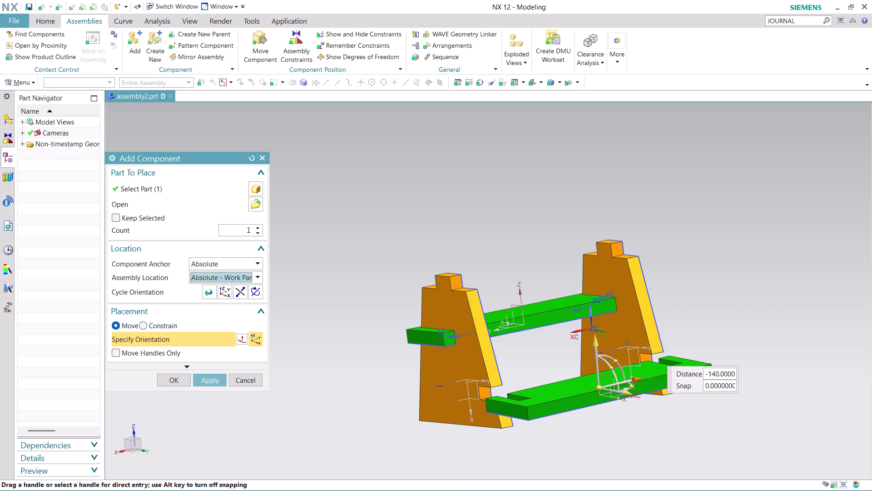
click(174, 377)
scroll(down, 3)
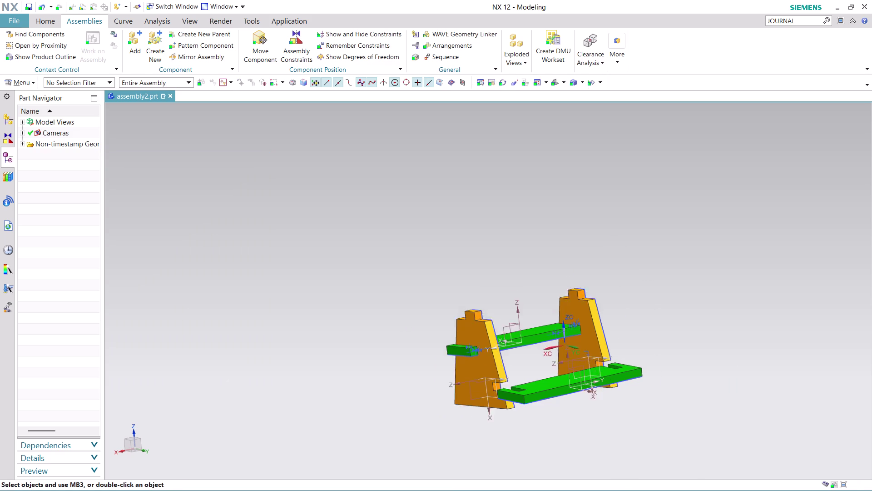
scroll(down, 3)
scroll(up, 3)
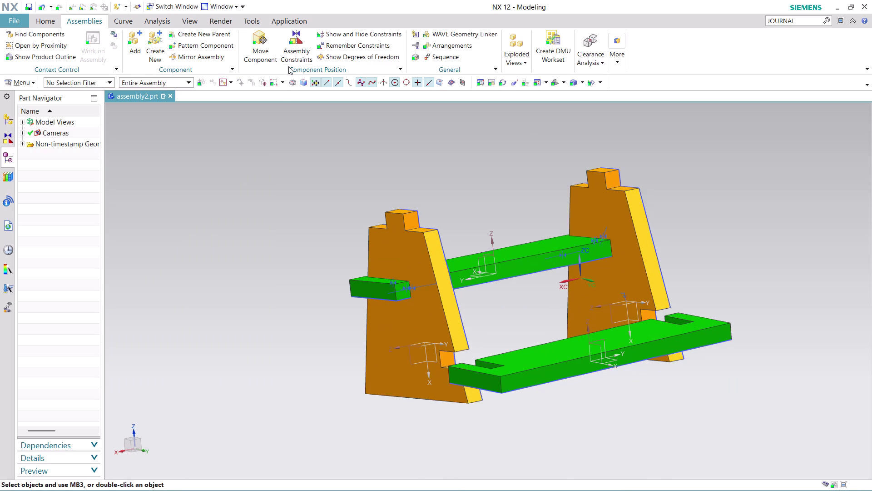
click(292, 35)
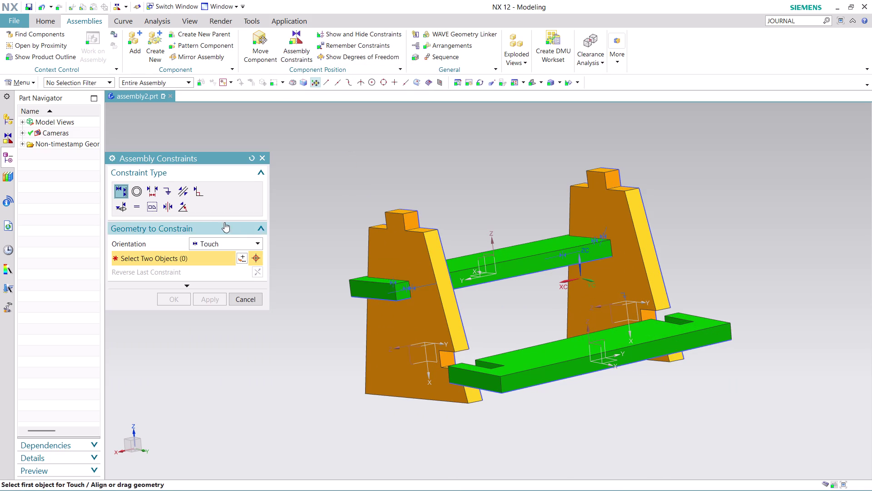
Touch-align the orange plate face with the first green bar's mating face.
click(450, 358)
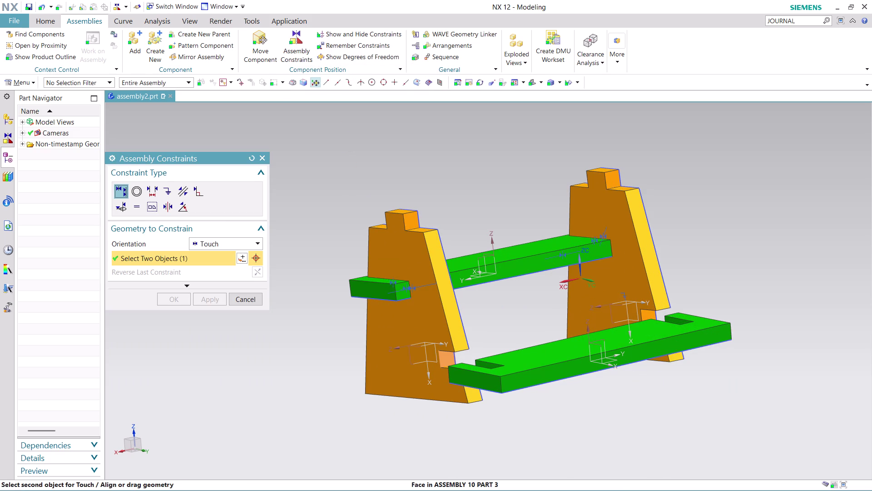
middle_drag(563, 401, 617, 416)
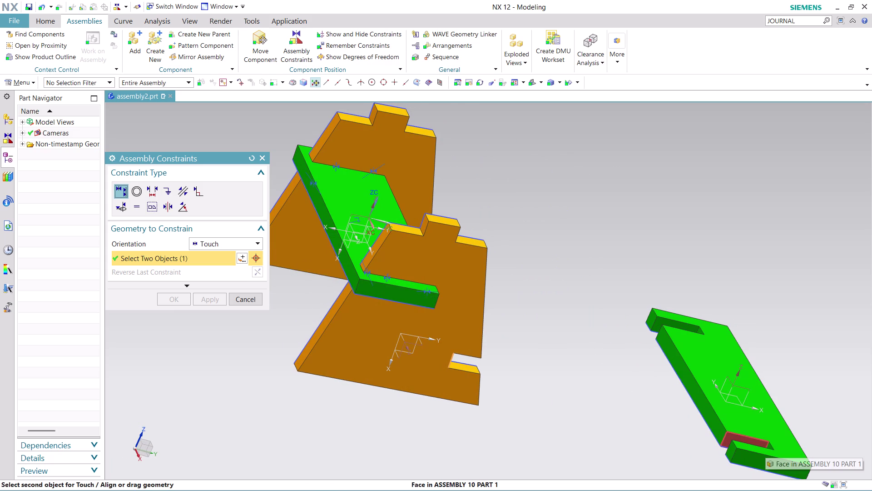
scroll(up, 3)
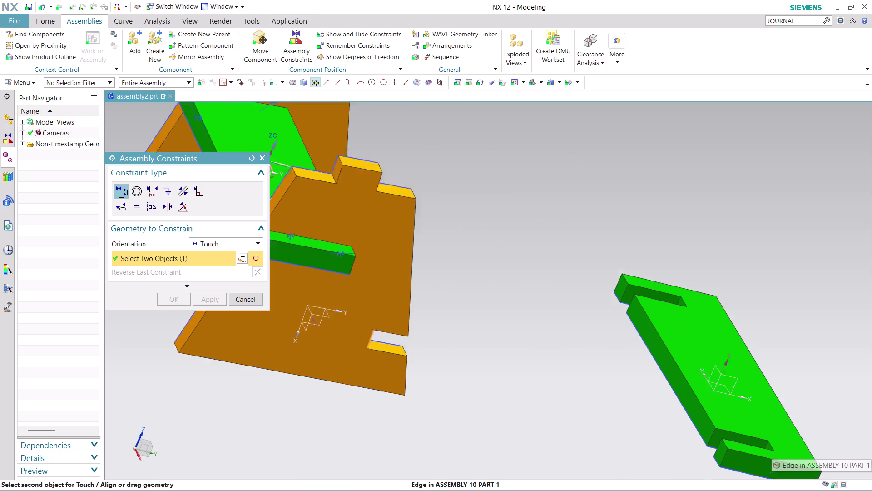
scroll(up, 3)
click(764, 449)
scroll(down, 3)
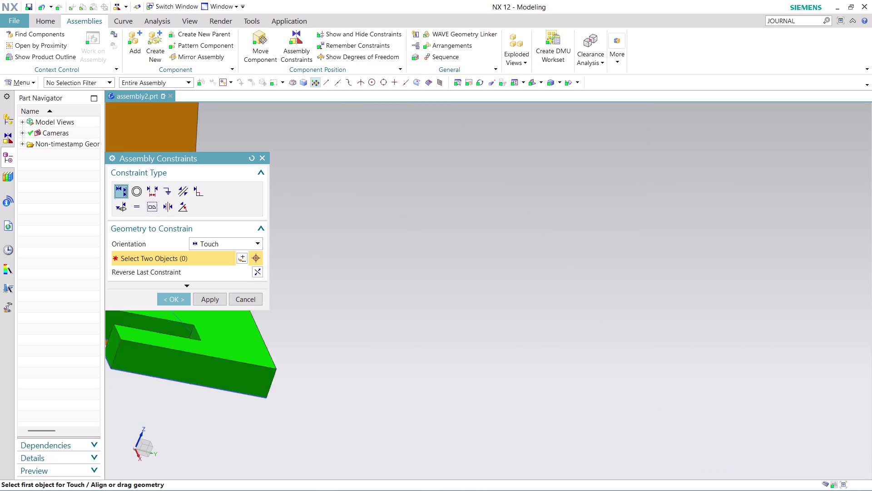
scroll(down, 3)
scroll(down, 3)
scroll(up, 3)
scroll(down, 3)
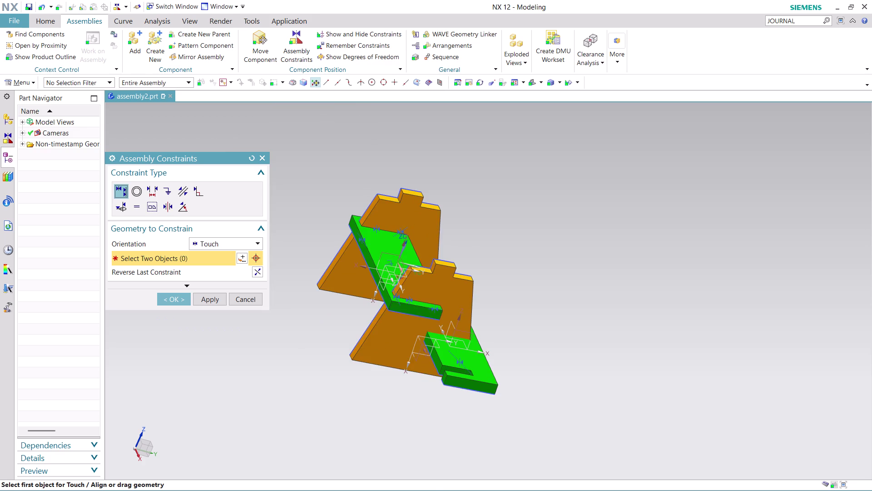
middle_drag(552, 358, 496, 330)
scroll(down, 3)
scroll(up, 3)
scroll(down, 3)
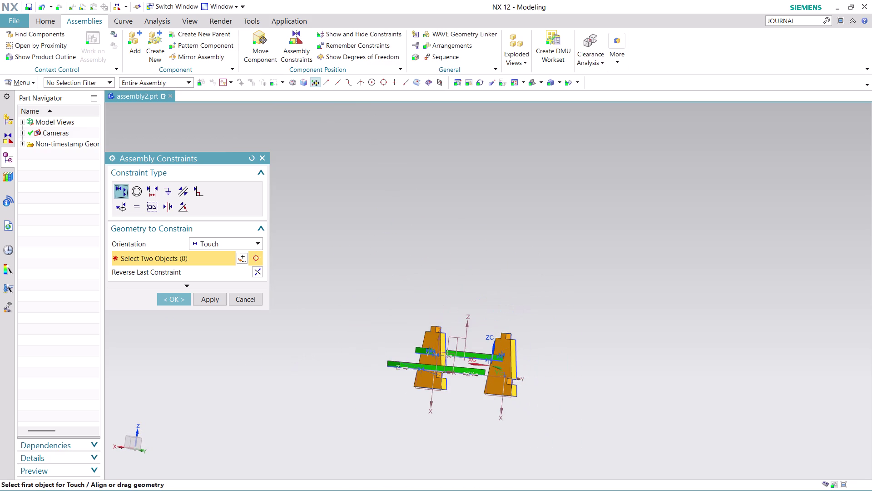
scroll(up, 3)
scroll(down, 3)
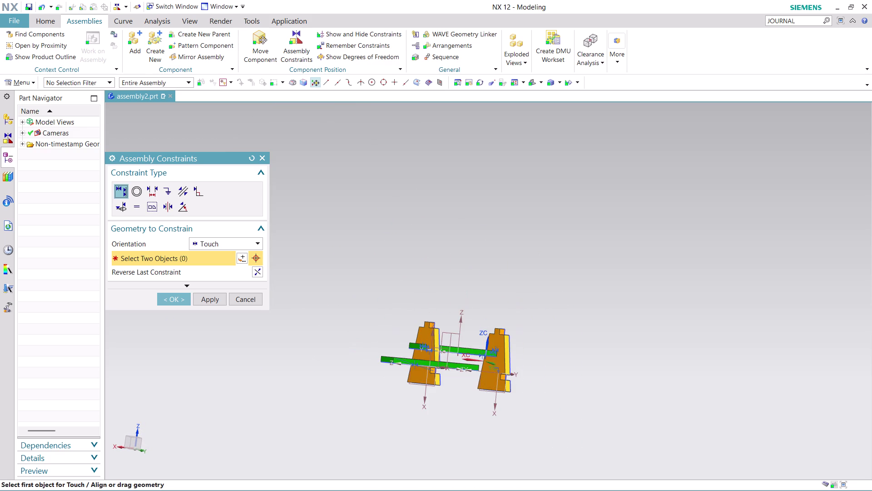
scroll(up, 3)
middle_drag(485, 436, 469, 456)
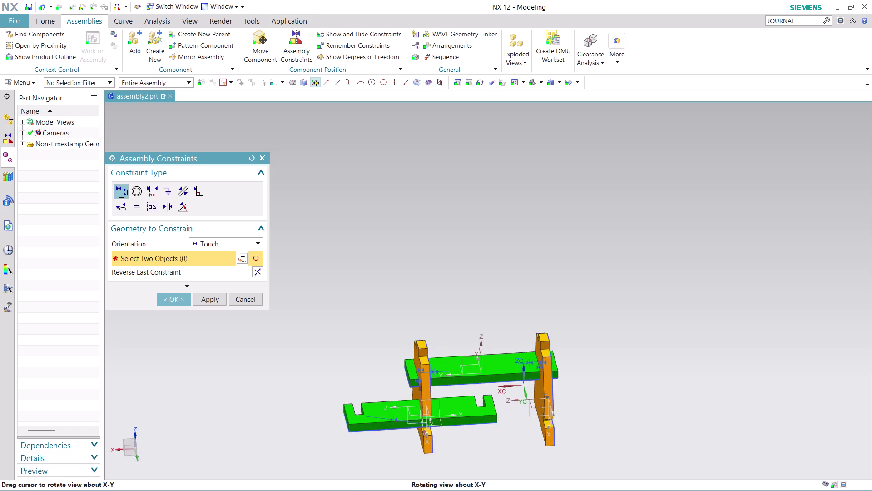
middle_drag(468, 456, 465, 455)
scroll(up, 3)
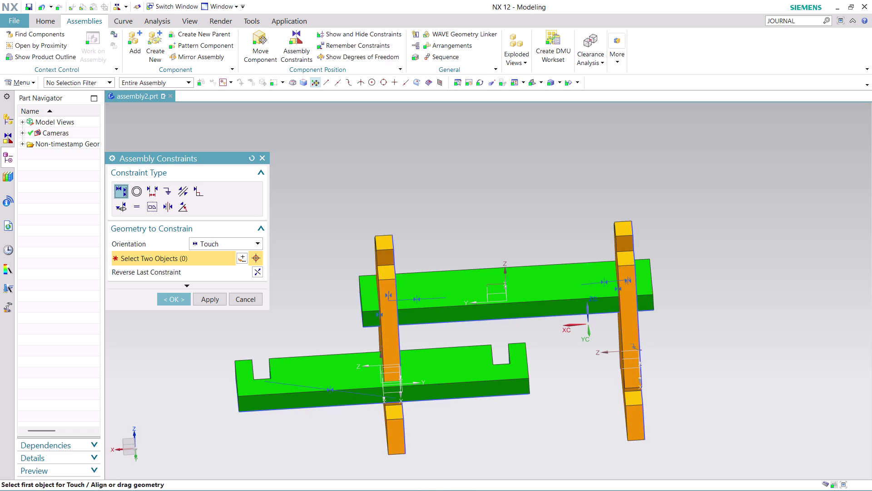
middle_drag(292, 324, 273, 333)
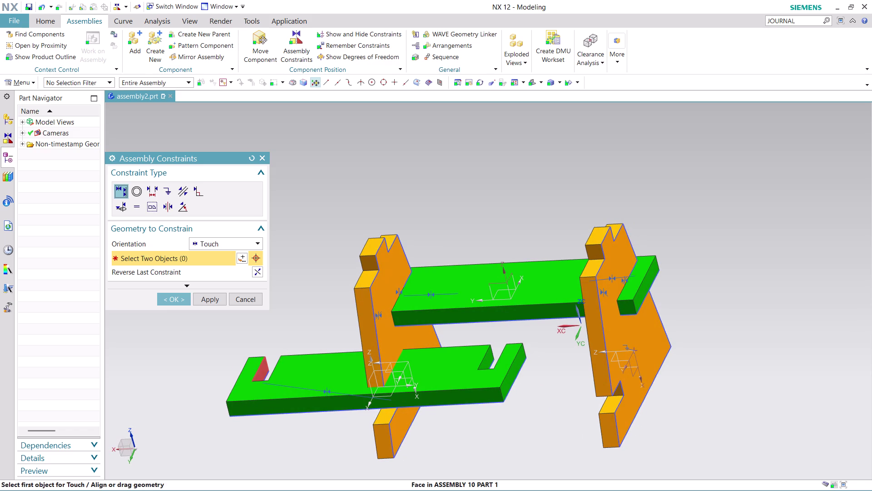
Touch-align a green bar face against the side plate face it should rest on.
click(262, 374)
scroll(down, 3)
middle_drag(516, 440, 561, 427)
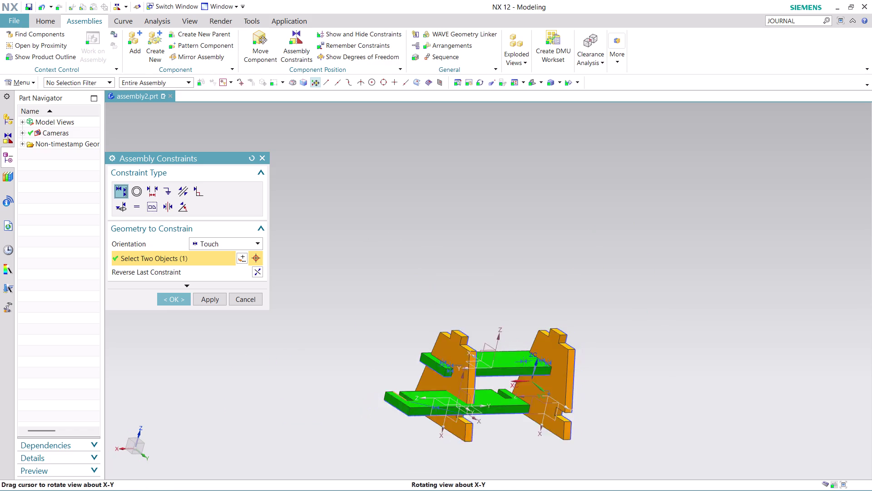
middle_drag(561, 427, 562, 426)
scroll(up, 3)
click(432, 367)
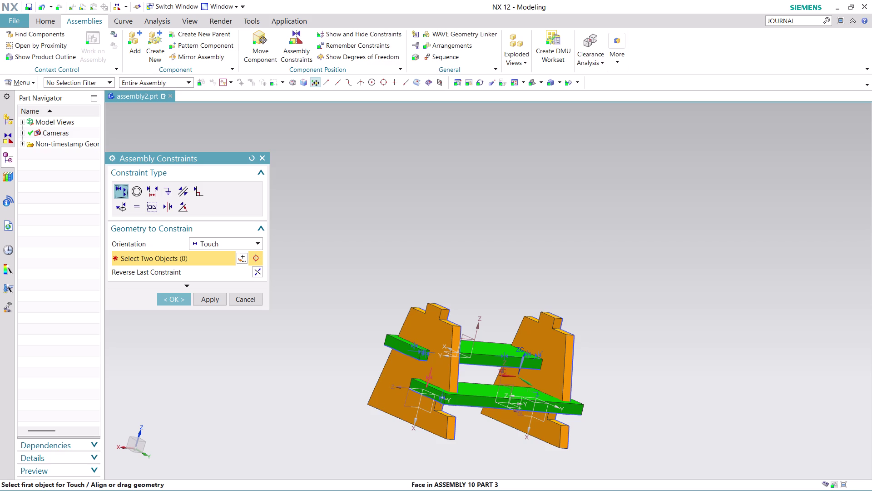
scroll(down, 3)
scroll(up, 3)
middle_drag(486, 441, 488, 400)
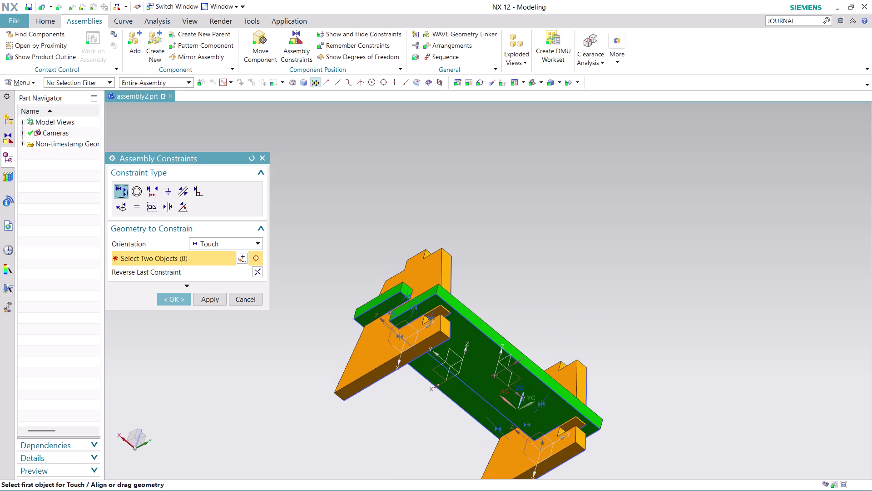
Touch-align another green bar face with the slot face on the other plate.
click(473, 339)
middle_drag(517, 279, 512, 315)
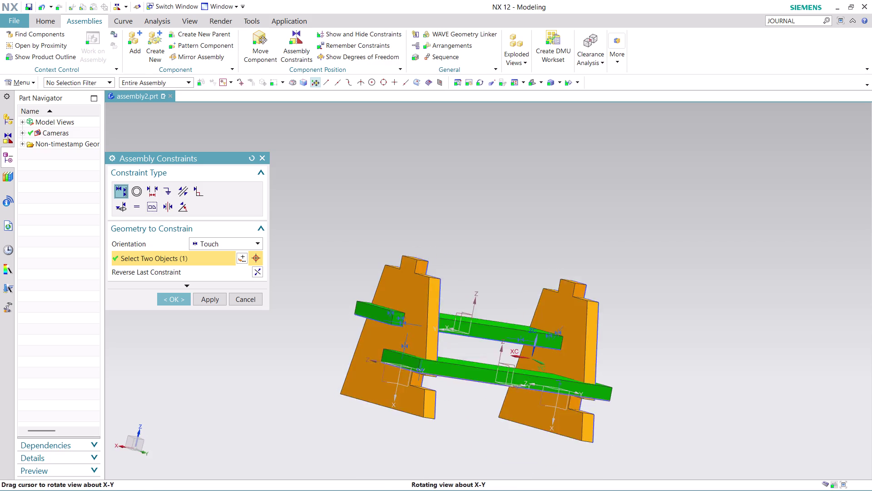
middle_drag(512, 315, 503, 327)
click(413, 408)
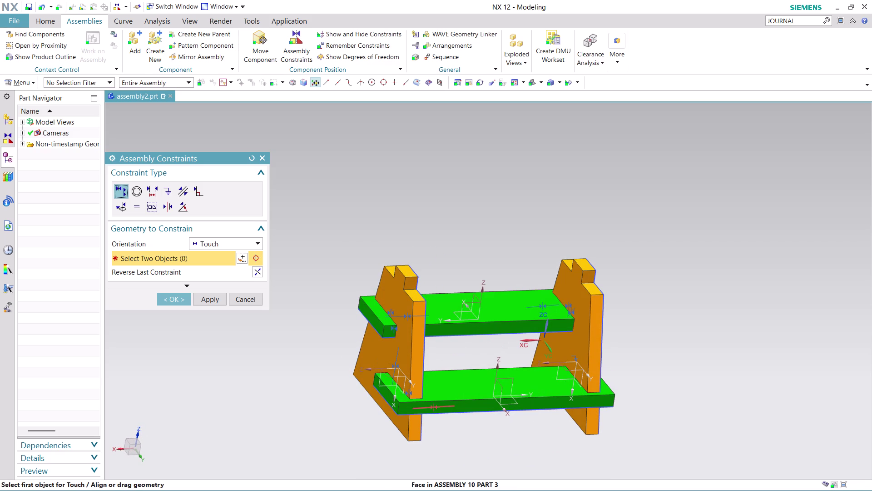
scroll(down, 3)
middle_drag(563, 455, 505, 442)
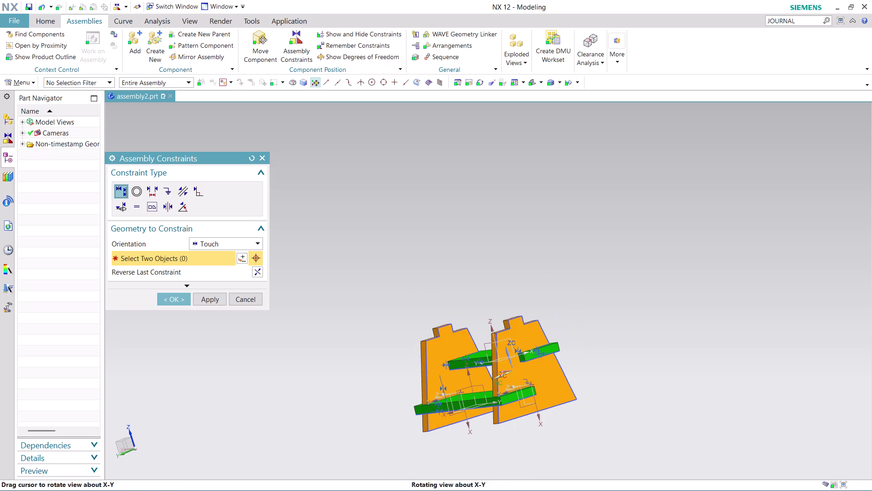
middle_drag(504, 442, 539, 441)
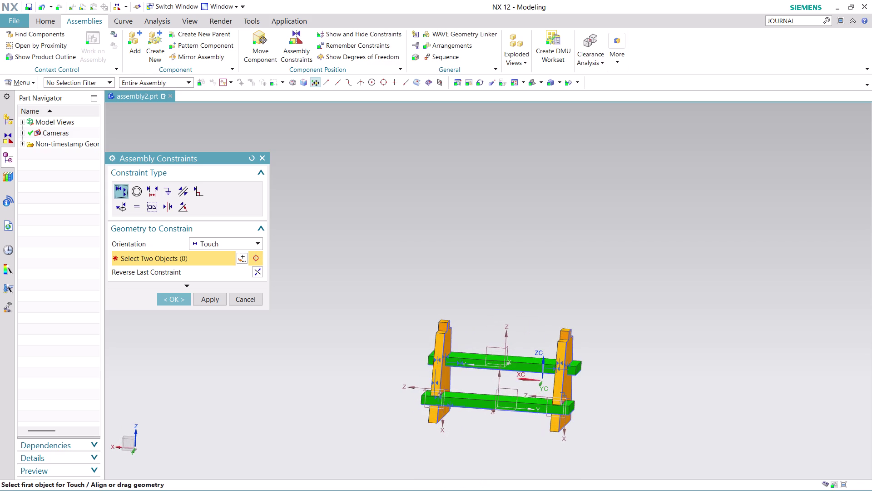
scroll(down, 3)
scroll(up, 3)
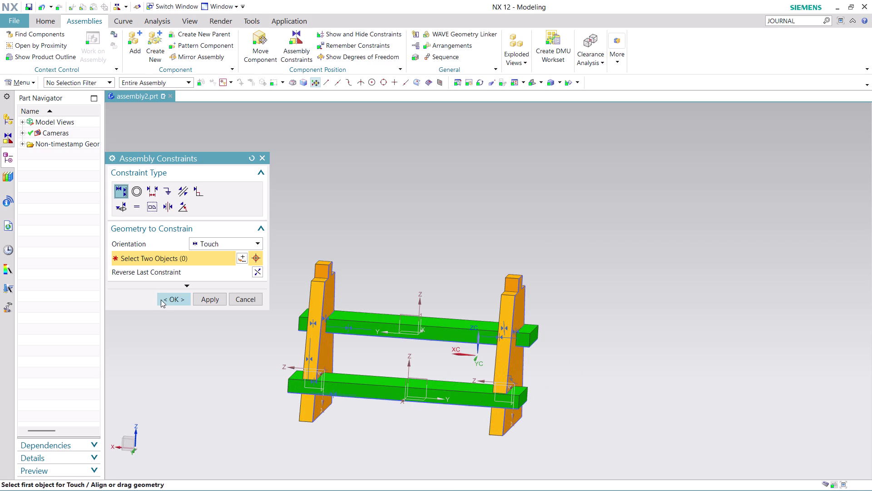
Accept the bar constraints and begin adding another component to the assembly.
click(167, 299)
scroll(down, 3)
middle_drag(595, 364, 550, 361)
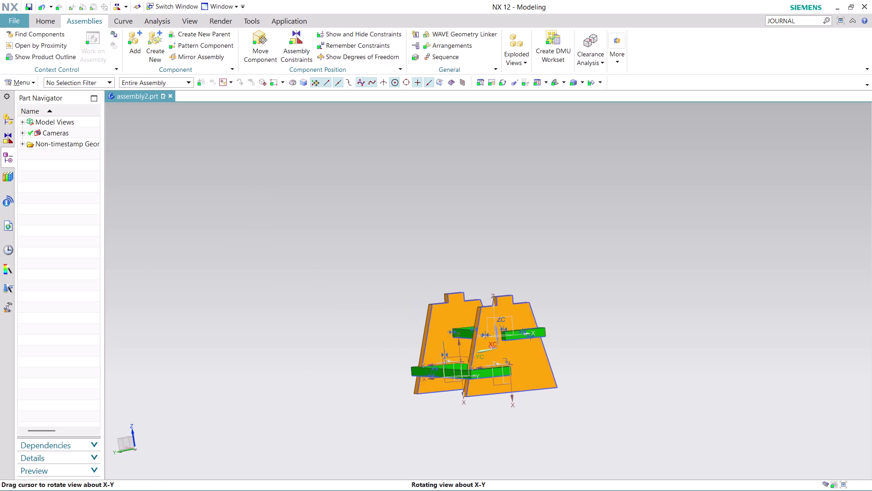
middle_drag(551, 361, 547, 370)
scroll(up, 3)
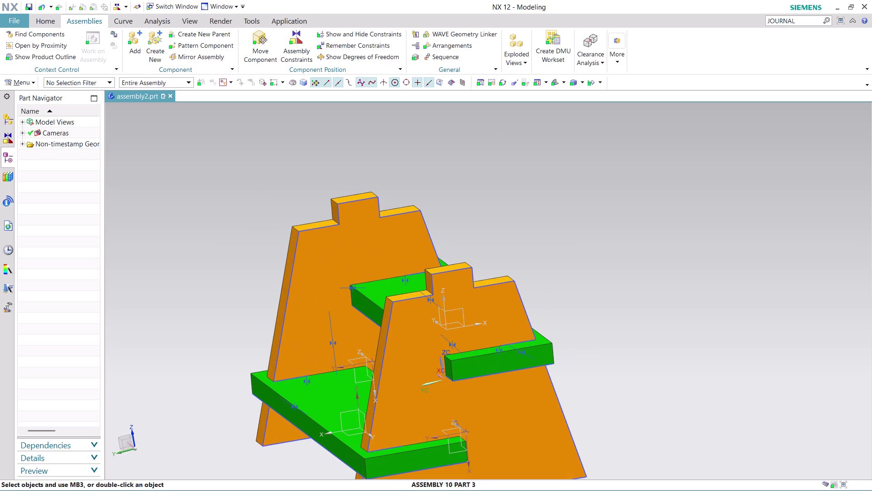
scroll(down, 3)
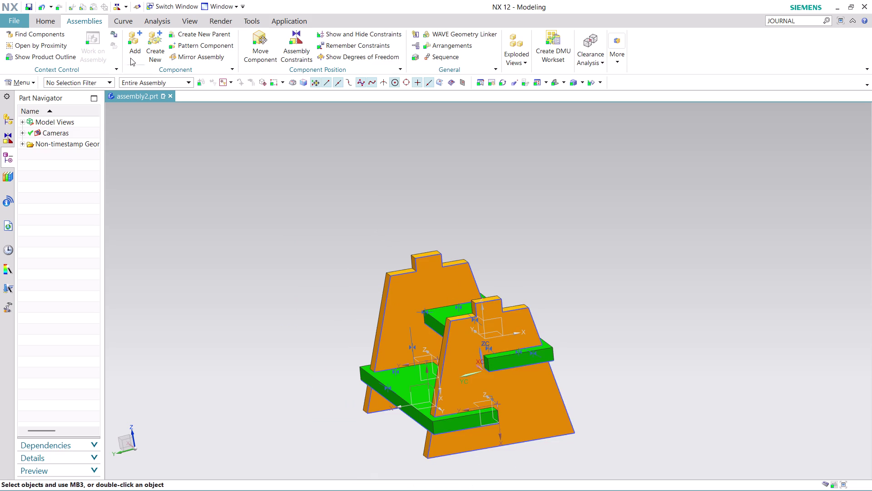
click(136, 43)
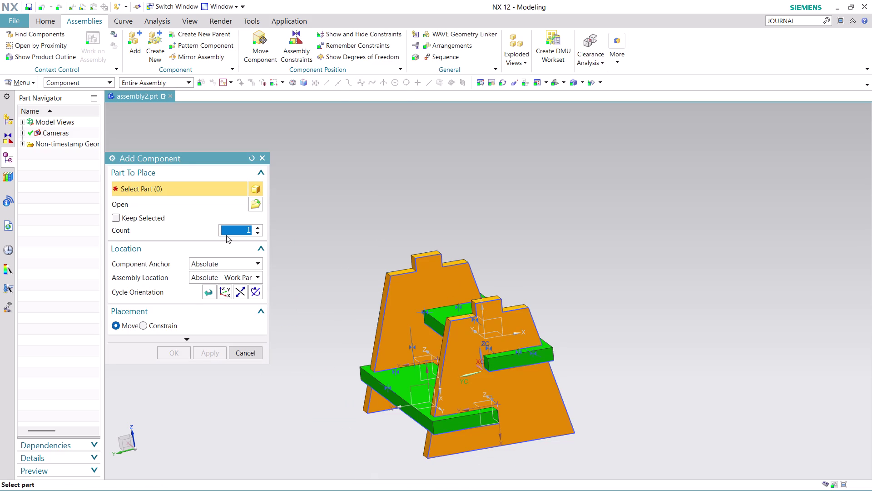
Load ASSEMBLY 10 PART 3 from the nx-cad drawing files folder into Add Component.
click(256, 204)
scroll(down, 3)
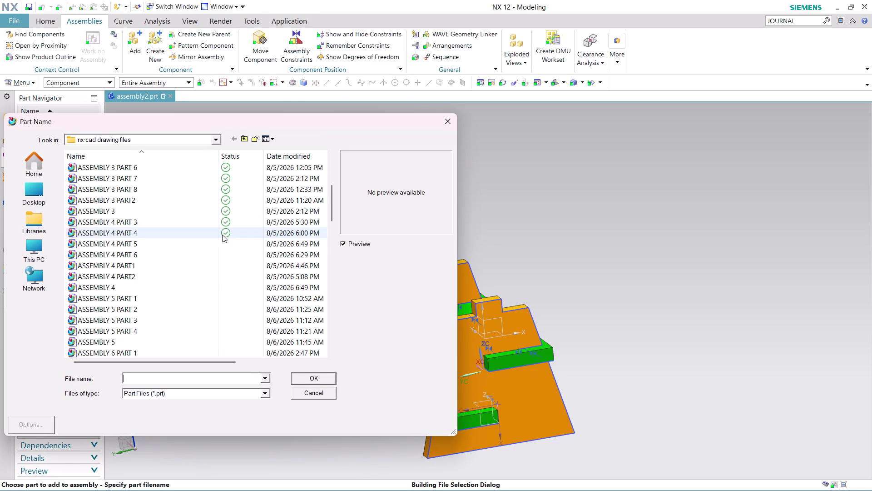
scroll(down, 3)
scroll(down, 3)
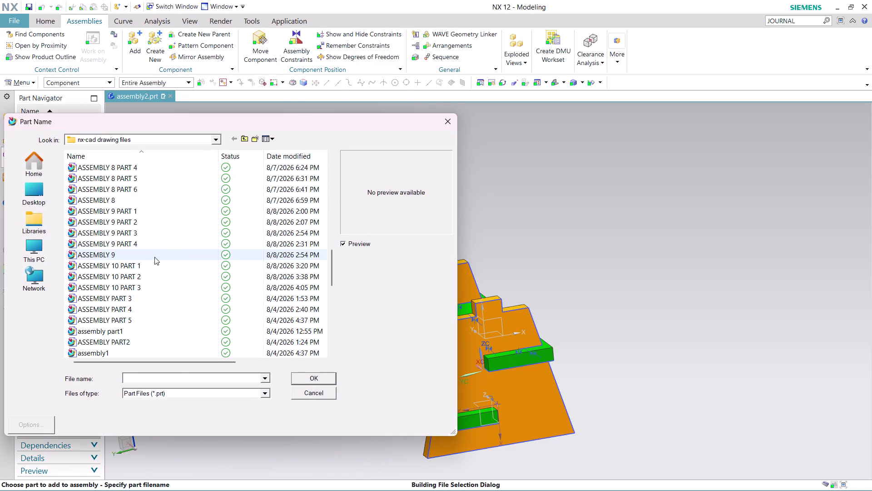
click(150, 263)
click(145, 282)
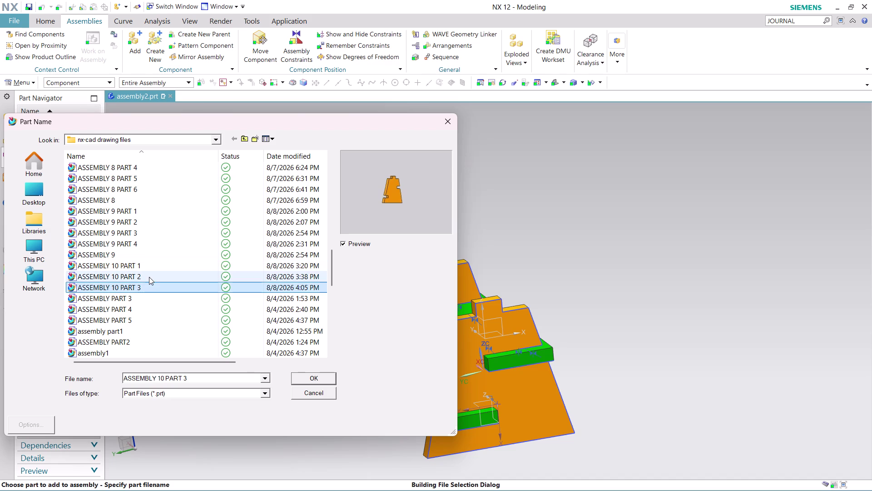
click(149, 277)
click(322, 375)
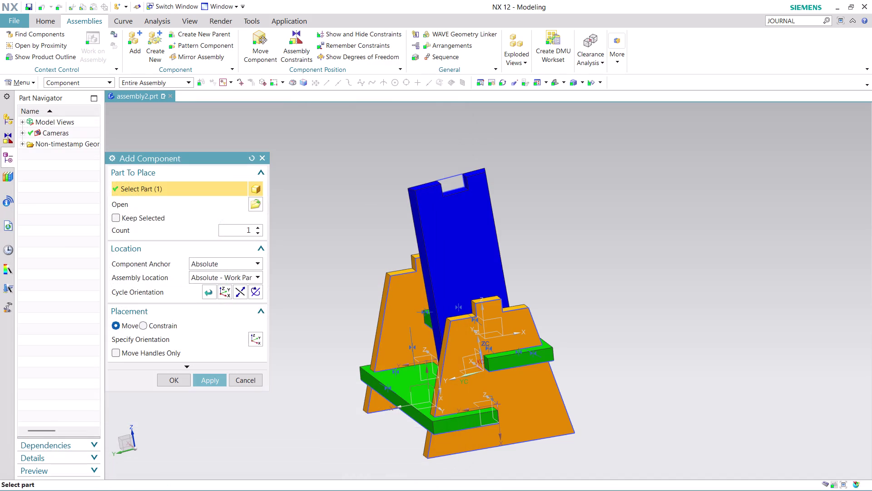
Change the placement reference and drag the handles to lay the blue board flat.
click(248, 276)
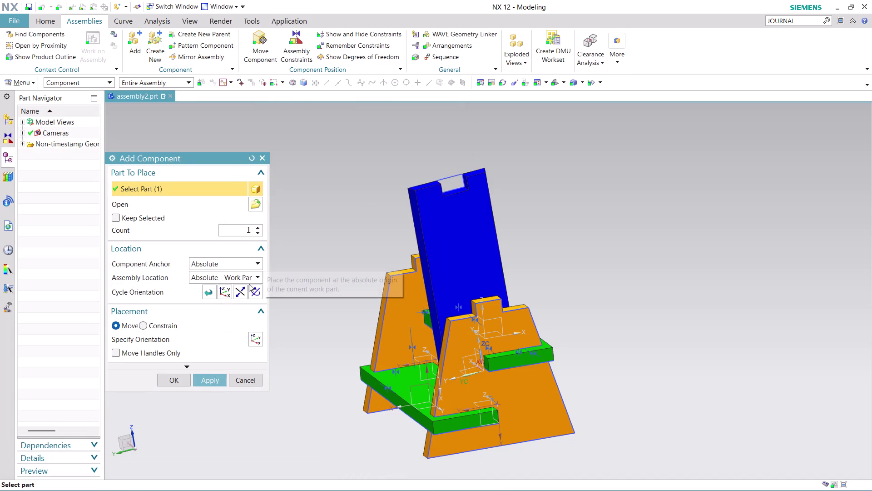
click(248, 310)
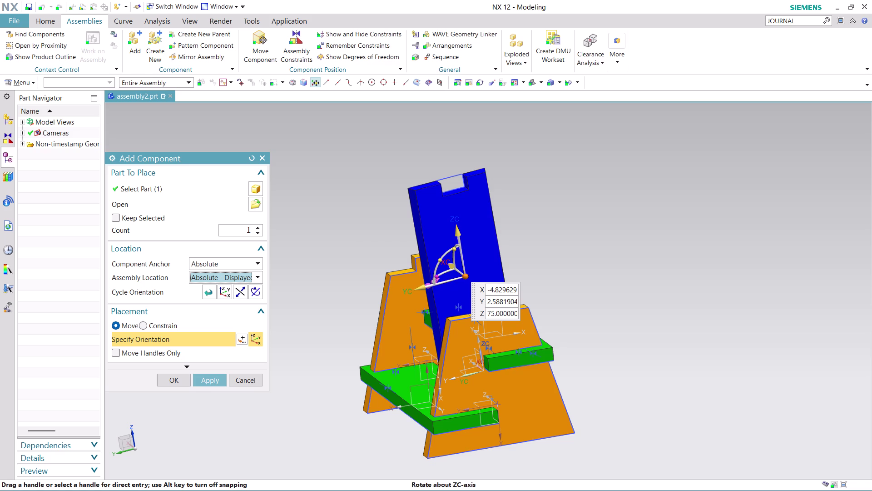
drag(455, 228, 445, 212)
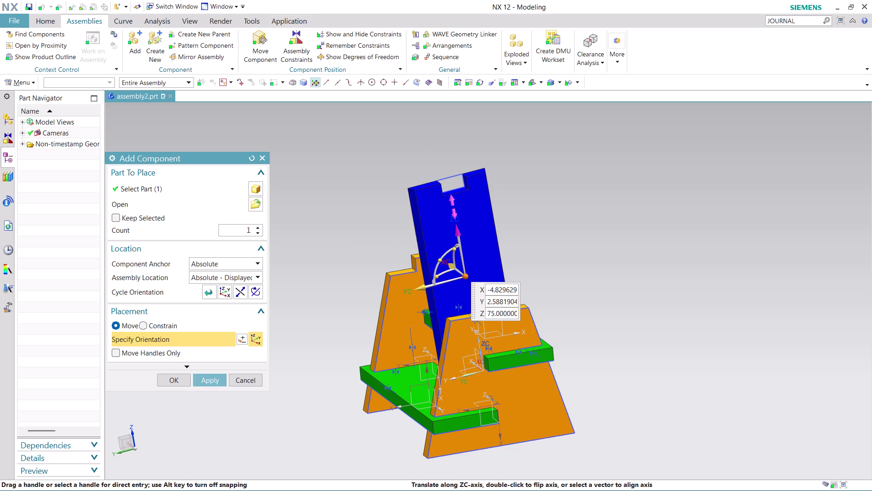
drag(445, 211, 423, 151)
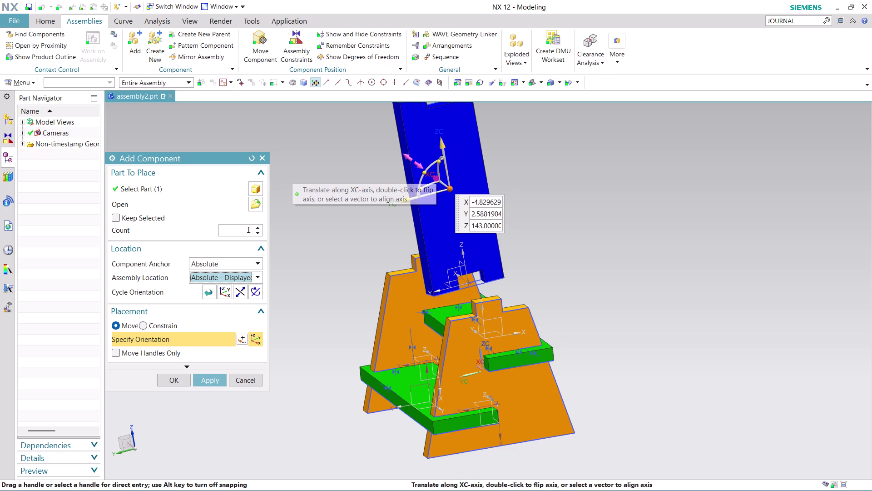
drag(440, 167, 459, 194)
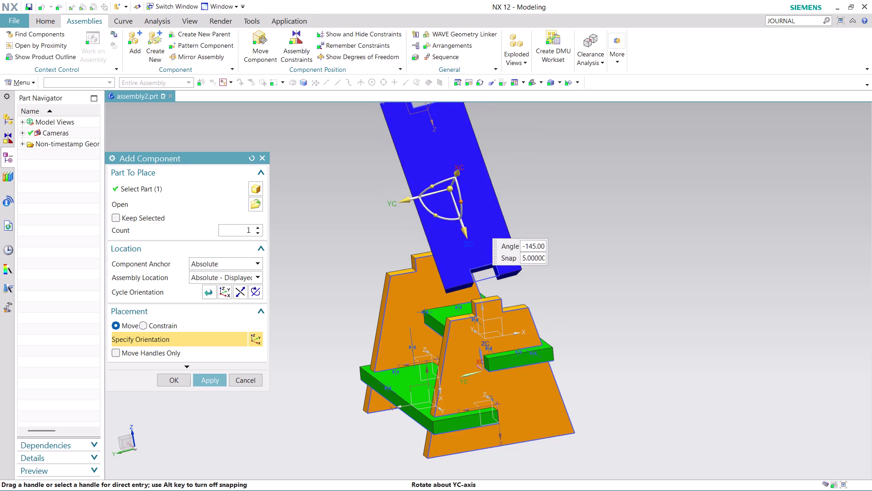
drag(460, 194, 456, 186)
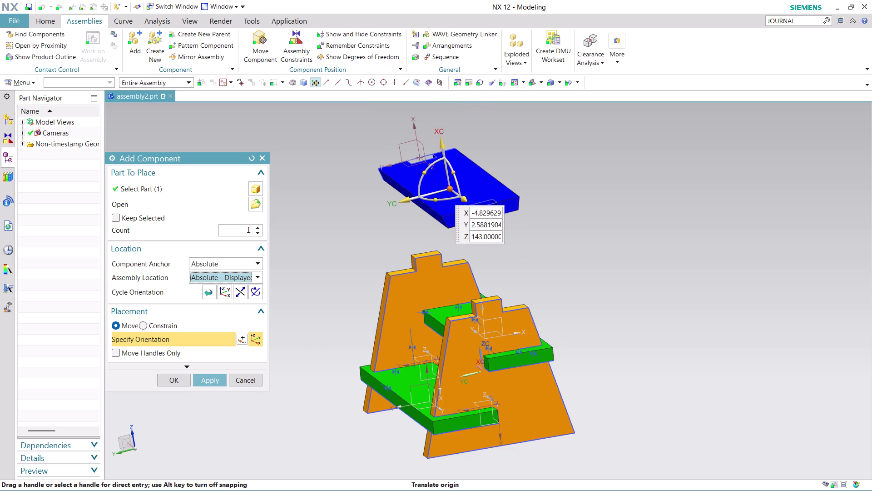
Shift the blue board about -30 to sit above the plates and accept placement.
drag(420, 183, 420, 174)
drag(423, 172, 426, 167)
scroll(down, 3)
scroll(up, 3)
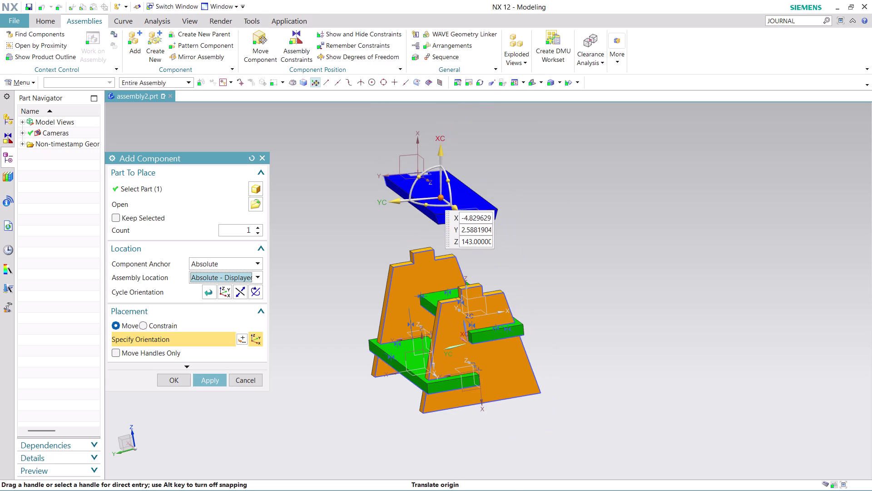
drag(441, 144, 441, 188)
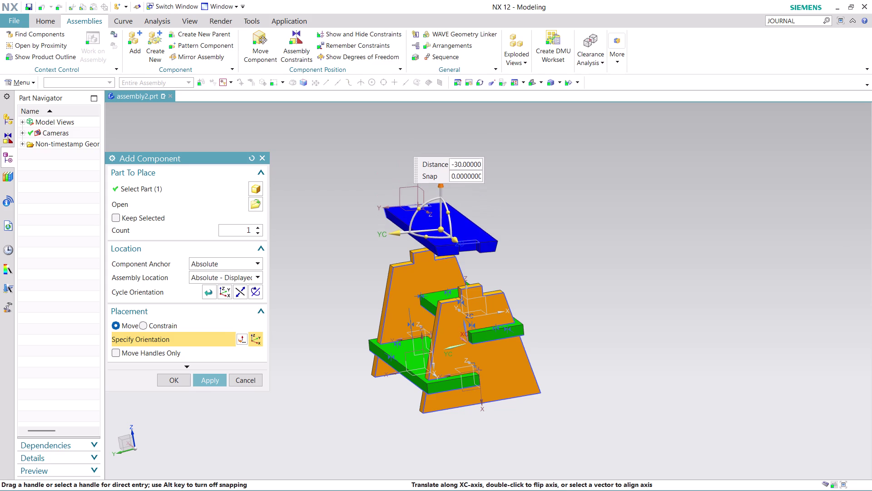
drag(442, 188, 442, 198)
click(180, 379)
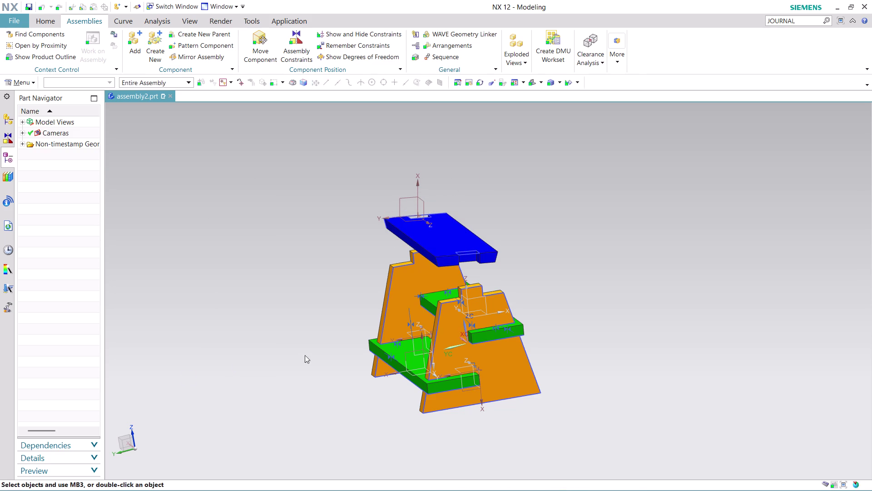
Orbit around the assembly, then start Assembly Constraints for the top board.
middle_drag(519, 306, 496, 299)
scroll(up, 3)
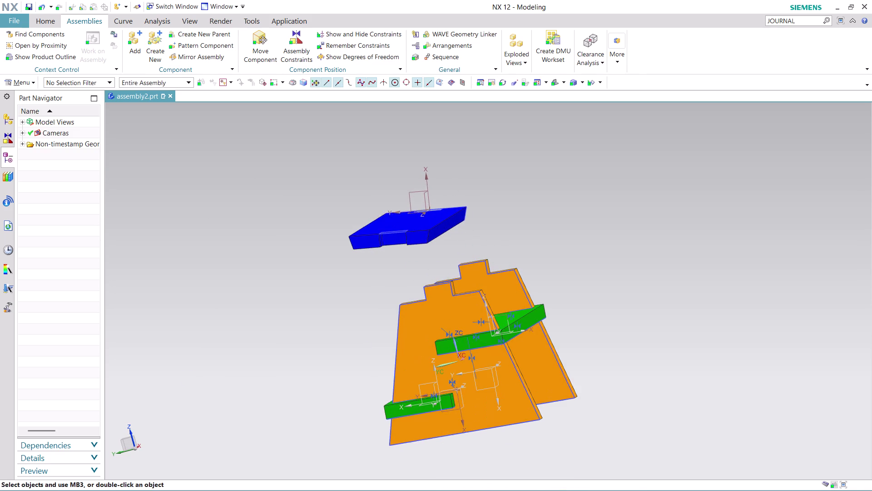
scroll(up, 3)
scroll(down, 3)
scroll(up, 3)
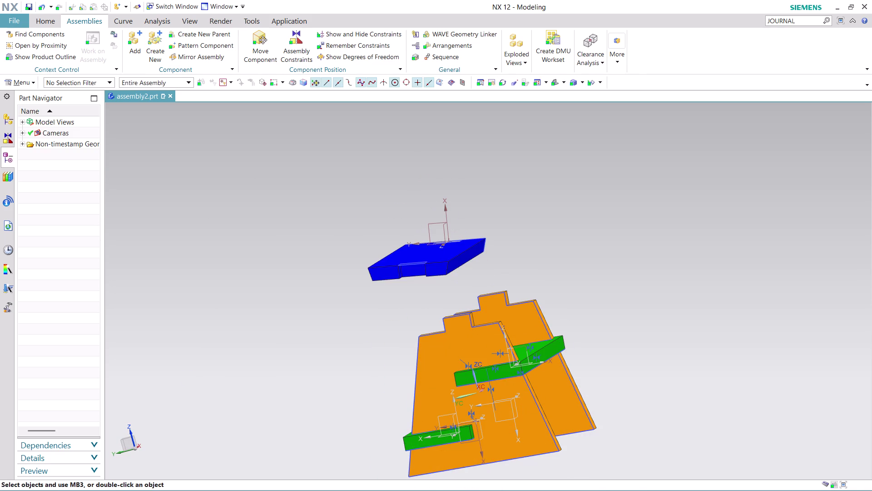
middle_drag(535, 270, 555, 291)
scroll(up, 3)
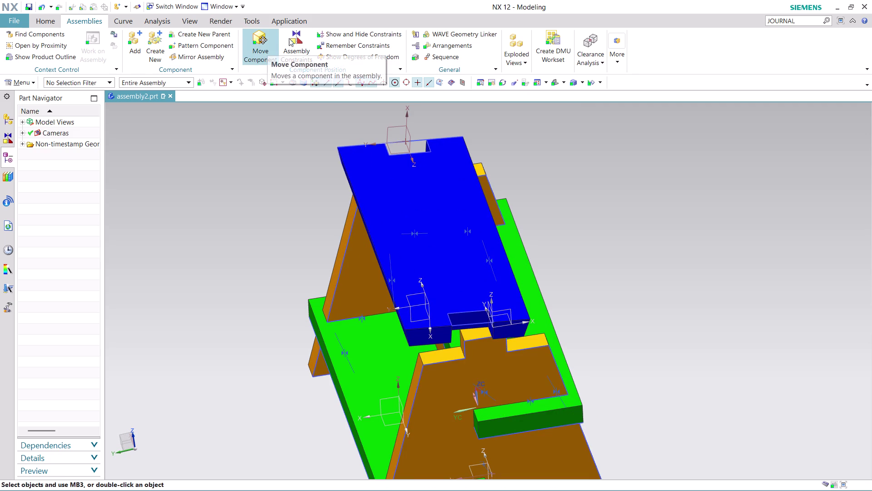
click(305, 36)
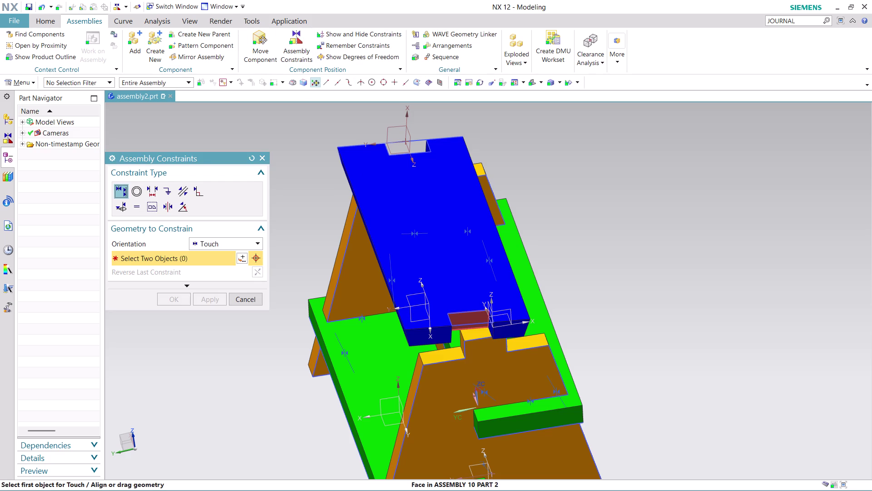
Touch a blue board slot face to the first side plate face.
click(466, 318)
scroll(down, 3)
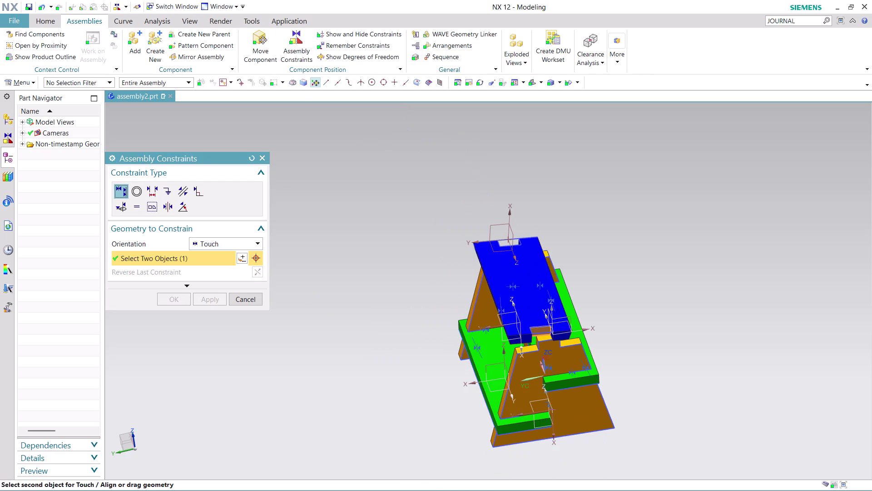
middle_drag(632, 386, 713, 391)
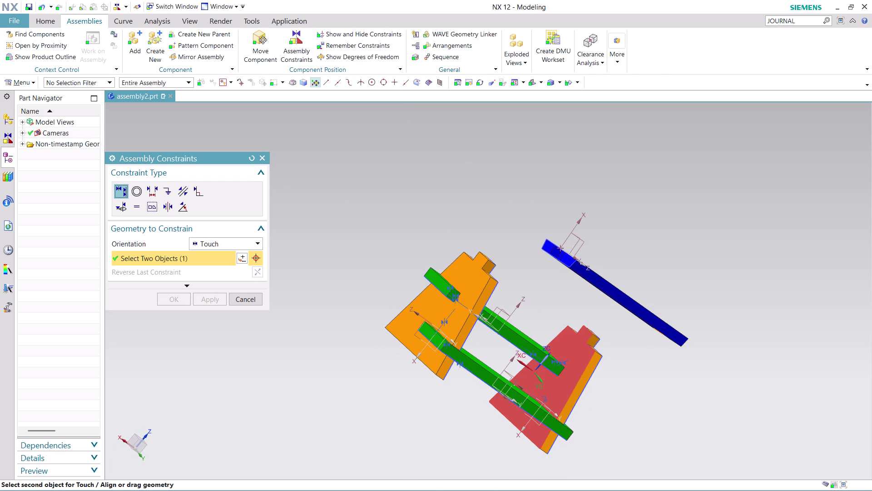
click(575, 349)
click(647, 358)
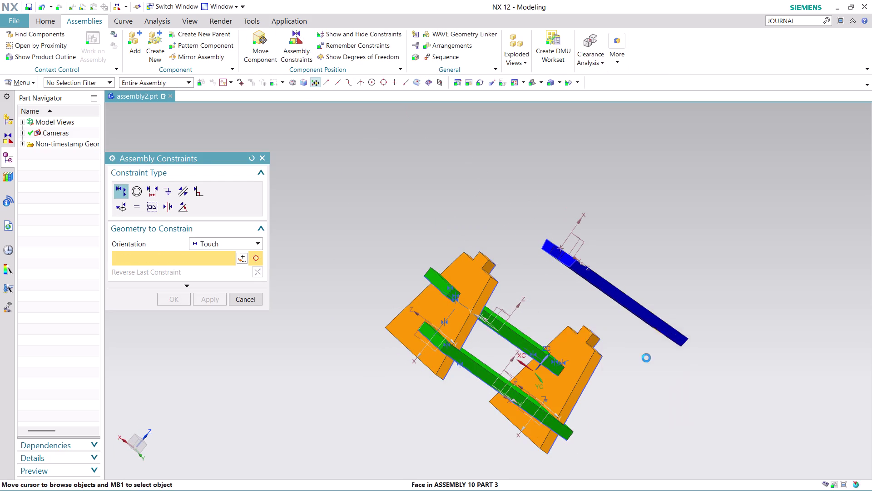
scroll(down, 3)
middle_drag(677, 330, 599, 301)
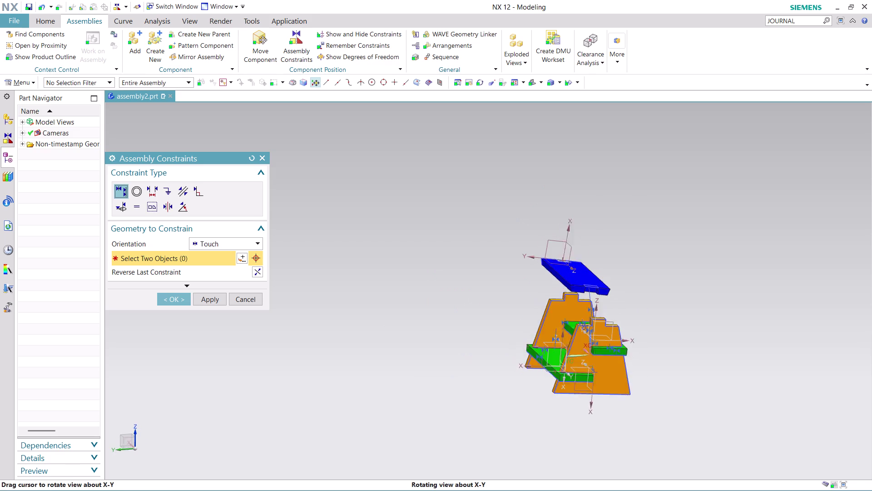
middle_drag(599, 301, 594, 296)
scroll(up, 3)
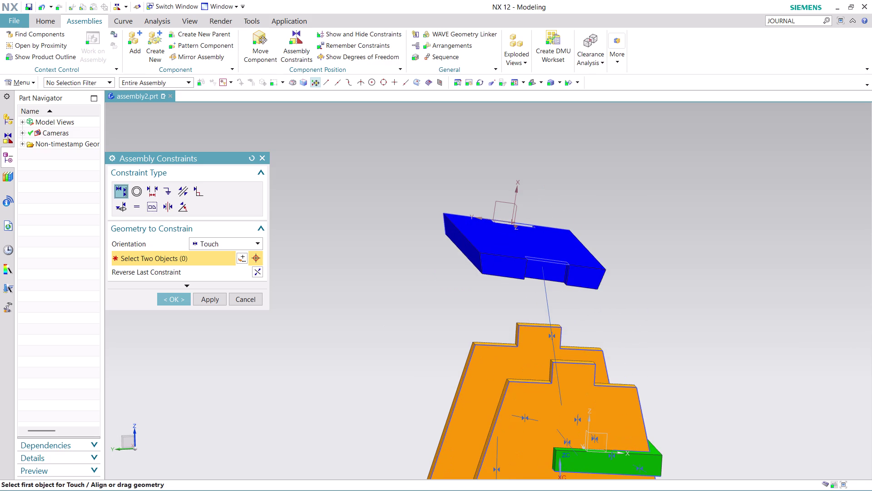
middle_drag(613, 312, 587, 302)
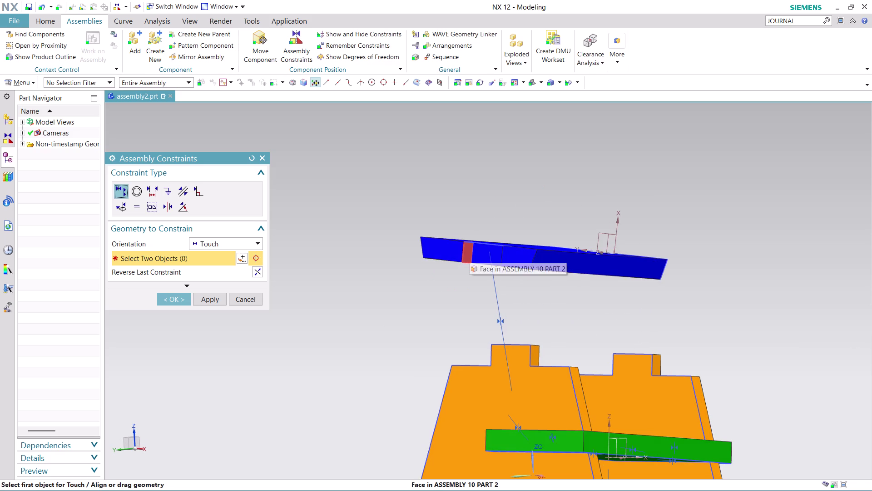
Touch another blue board face to the matching face on the side plate.
click(470, 250)
middle_drag(643, 316, 702, 317)
scroll(up, 3)
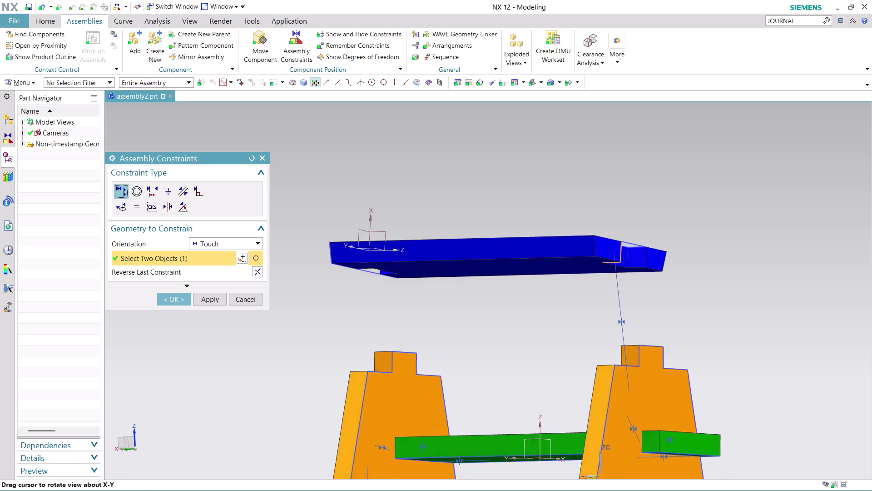
click(612, 369)
scroll(down, 3)
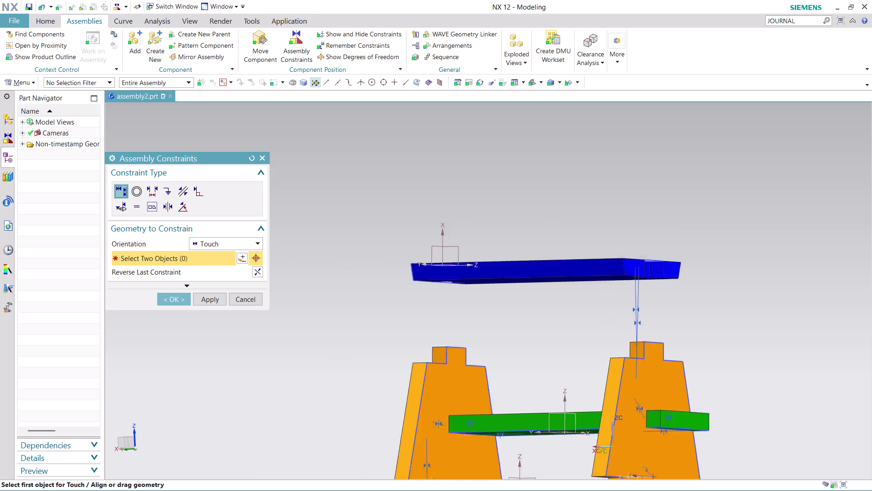
scroll(down, 3)
middle_drag(729, 359, 677, 367)
scroll(up, 3)
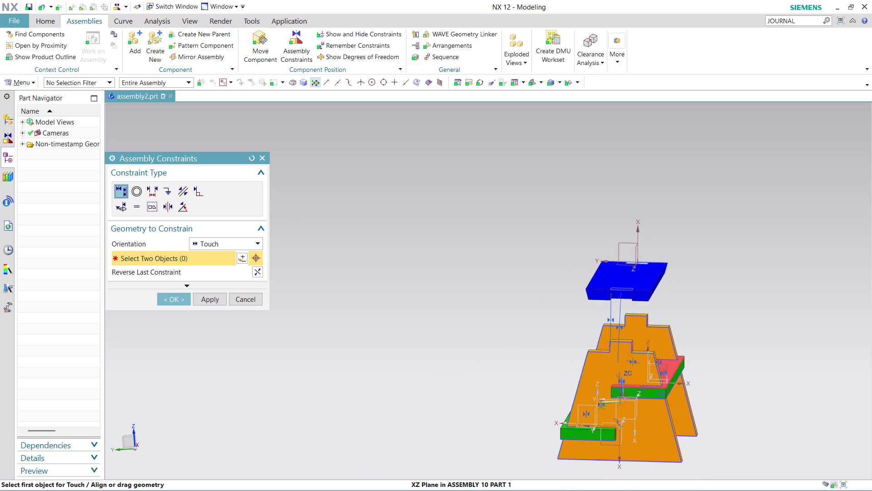
scroll(up, 3)
scroll(up, 3)
scroll(down, 3)
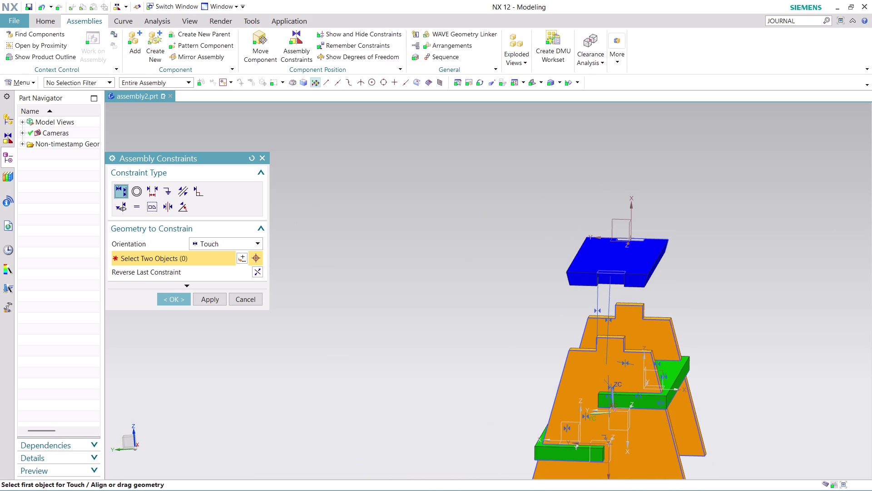
middle_drag(706, 300, 706, 239)
Seat the board's remaining slot face onto the plate tab face.
click(639, 261)
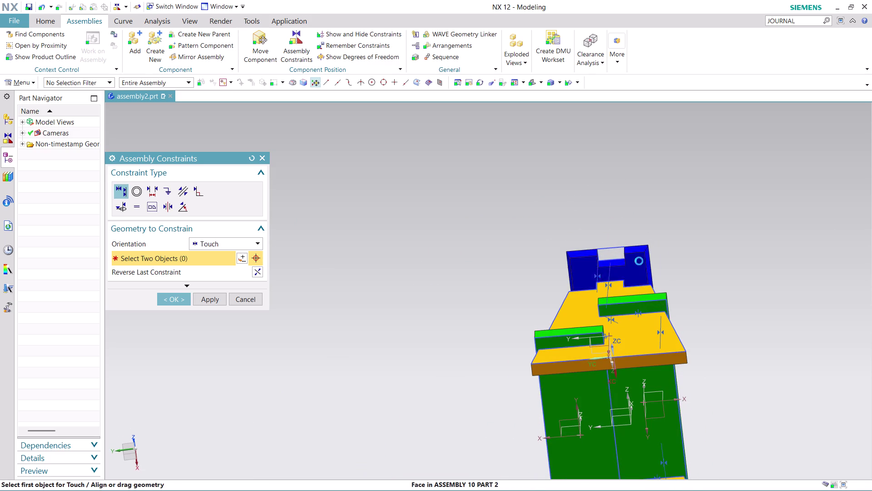
middle_drag(673, 261, 685, 321)
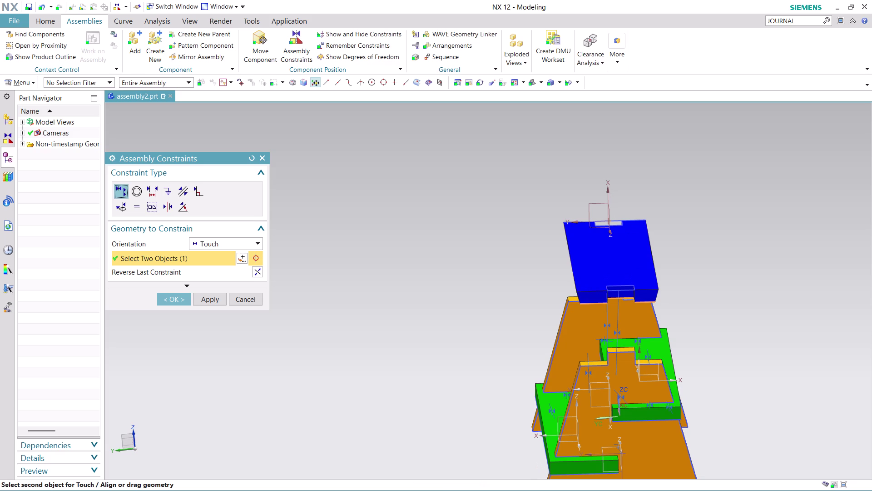
scroll(up, 3)
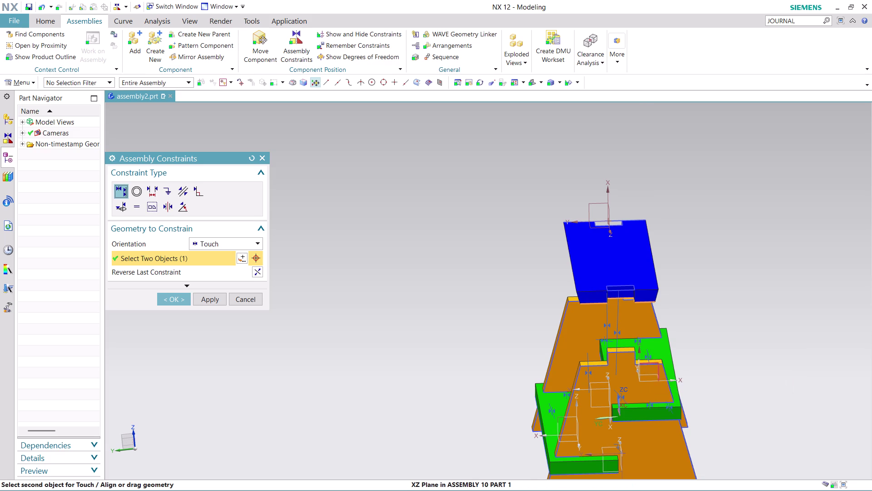
scroll(up, 3)
click(647, 342)
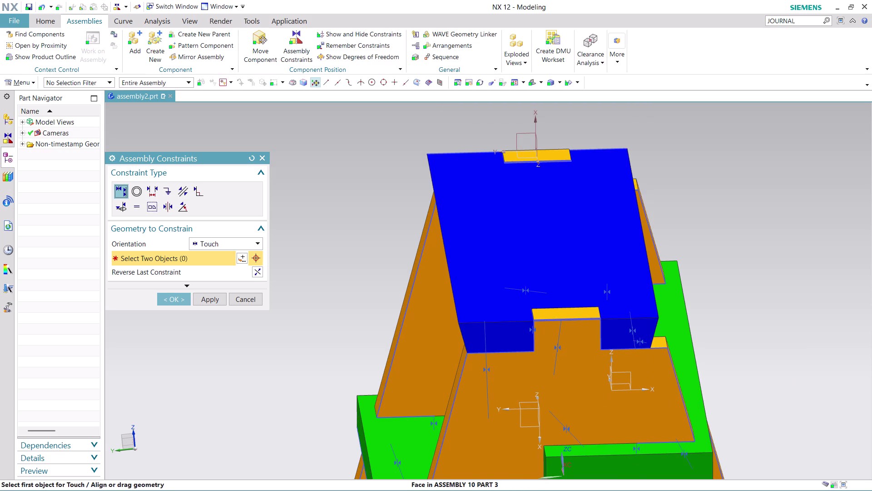
Orbit around the bench to inspect how the top board sits on the plates.
scroll(down, 3)
scroll(down, 3)
middle_drag(732, 313, 739, 315)
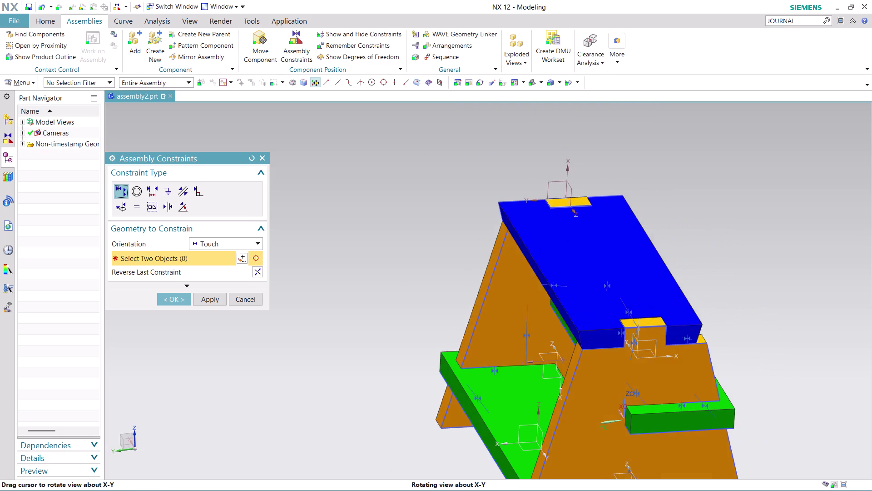
middle_drag(739, 315, 732, 347)
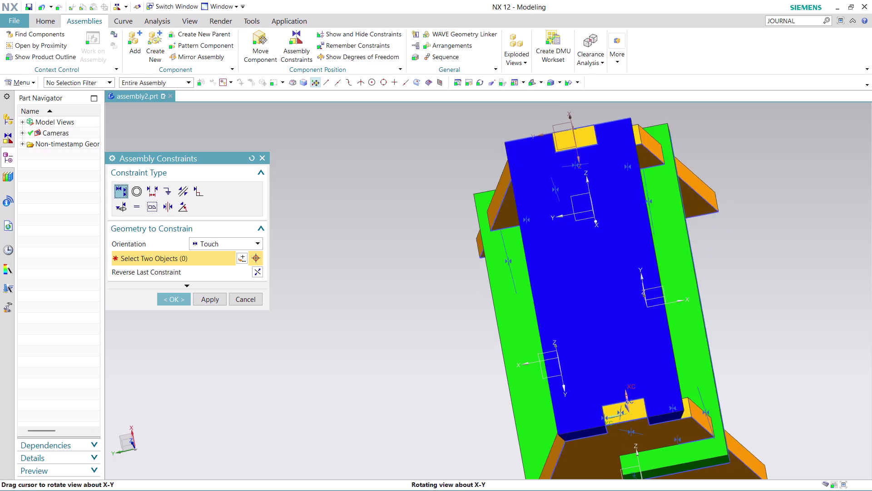
middle_drag(731, 347, 763, 325)
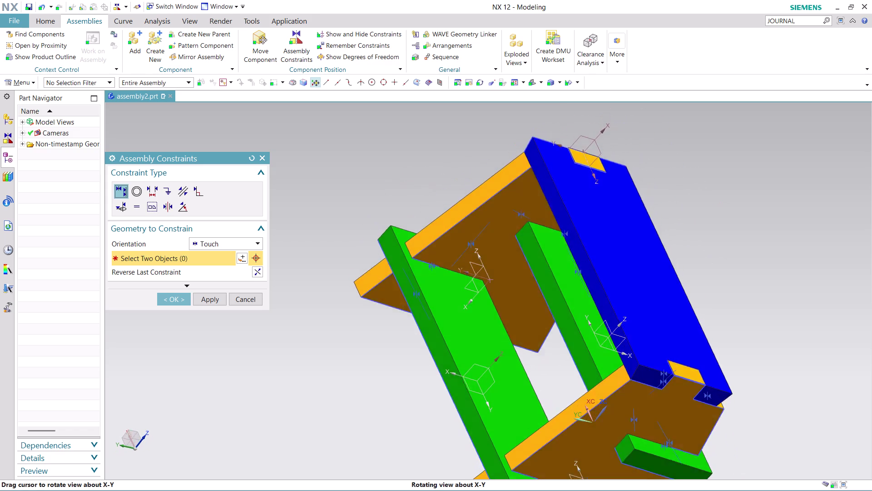
middle_drag(763, 325, 630, 279)
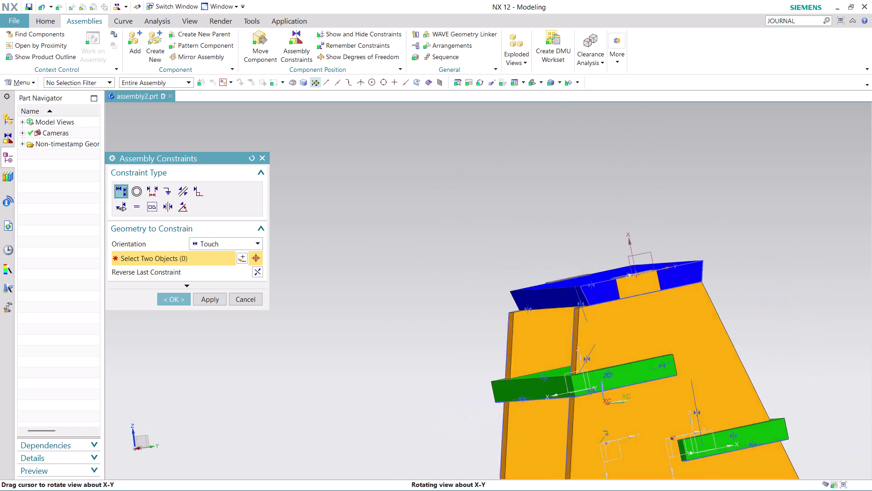
middle_drag(630, 280, 621, 285)
scroll(down, 3)
scroll(up, 3)
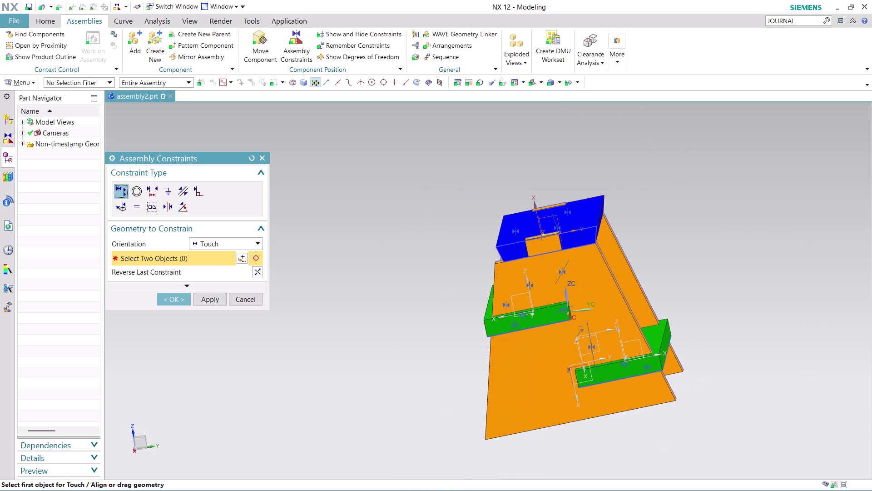
middle_drag(711, 364, 719, 374)
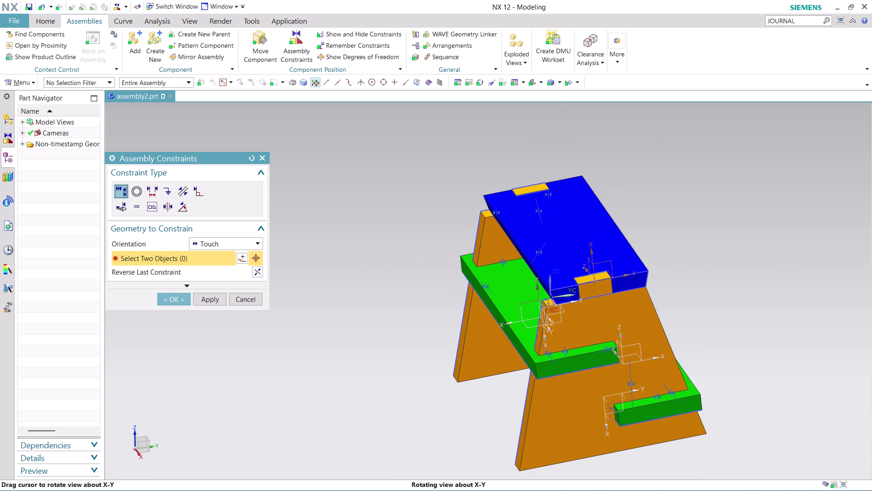
middle_drag(719, 375, 737, 391)
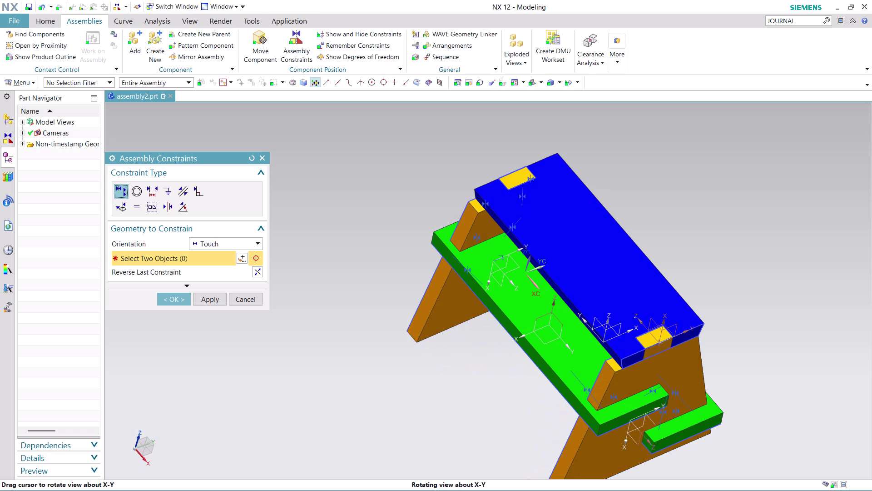
middle_drag(737, 391, 715, 395)
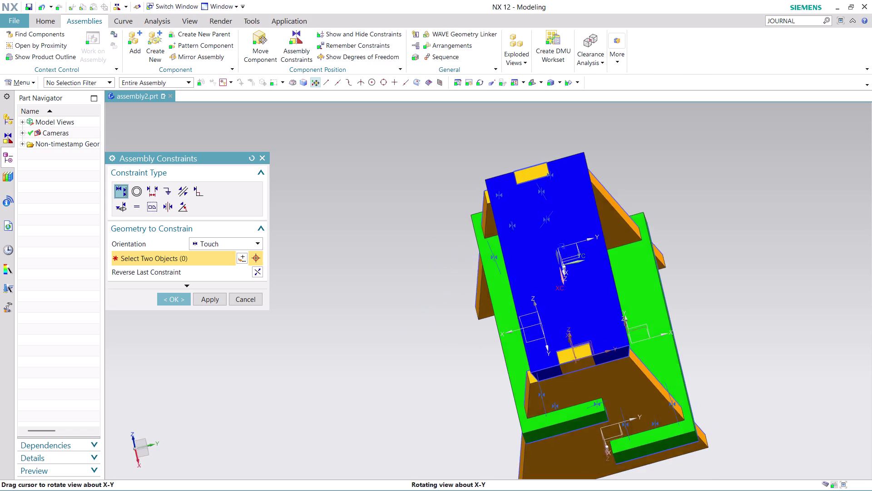
middle_drag(715, 395, 729, 408)
scroll(down, 3)
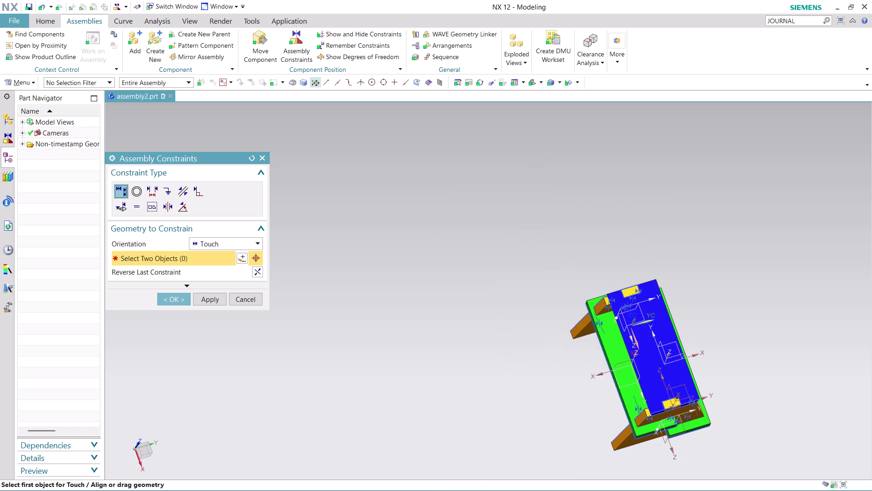
middle_drag(727, 419, 636, 333)
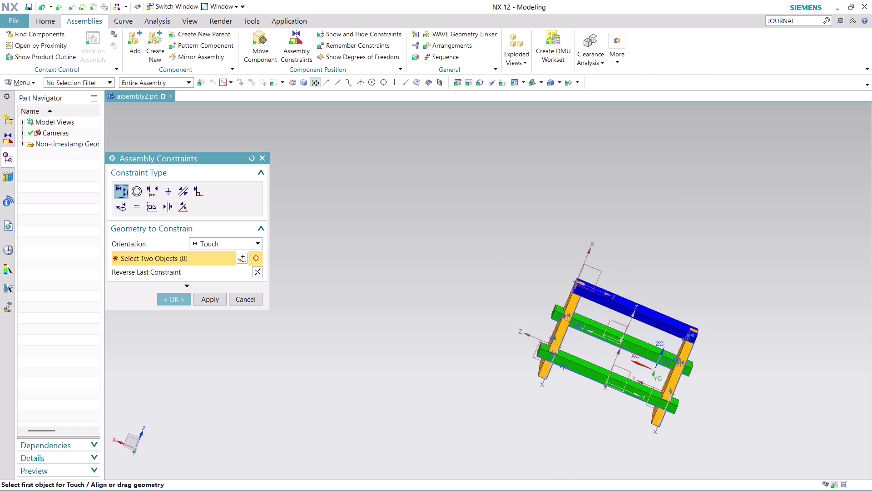
scroll(up, 3)
middle_drag(684, 377, 645, 365)
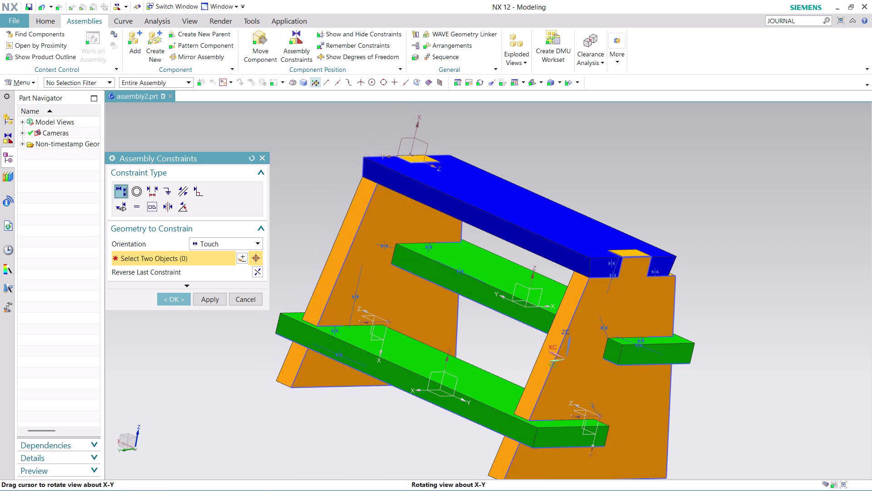
middle_drag(645, 365, 639, 361)
scroll(up, 3)
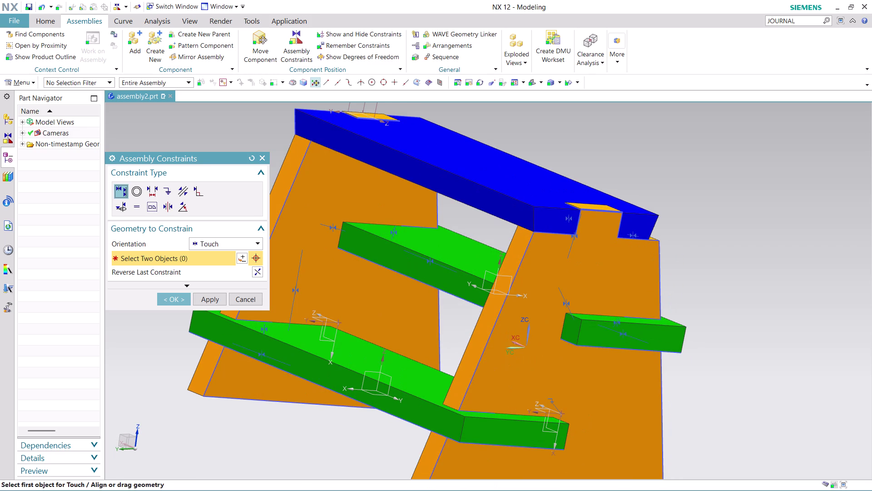
scroll(down, 3)
scroll(up, 3)
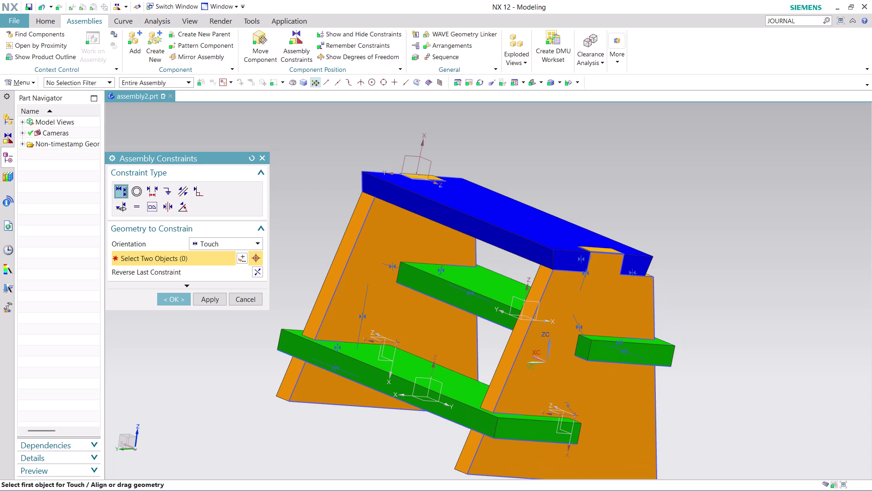
middle_drag(700, 322, 653, 333)
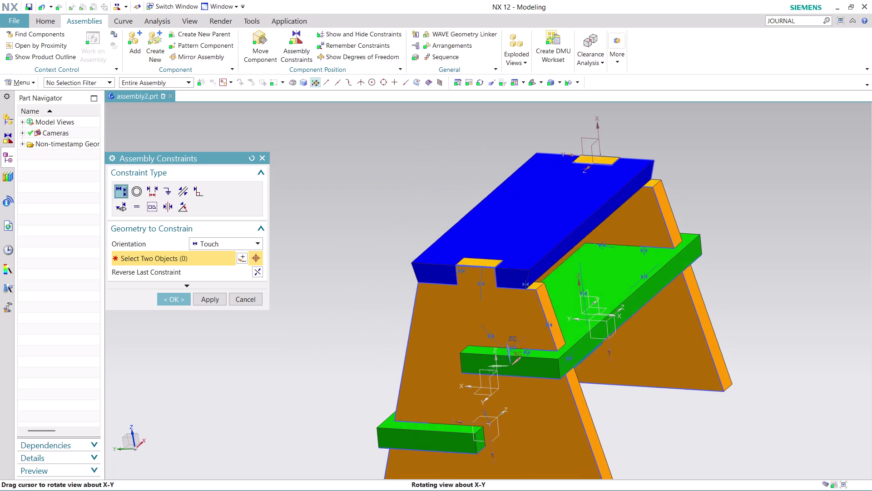
middle_drag(653, 333, 654, 334)
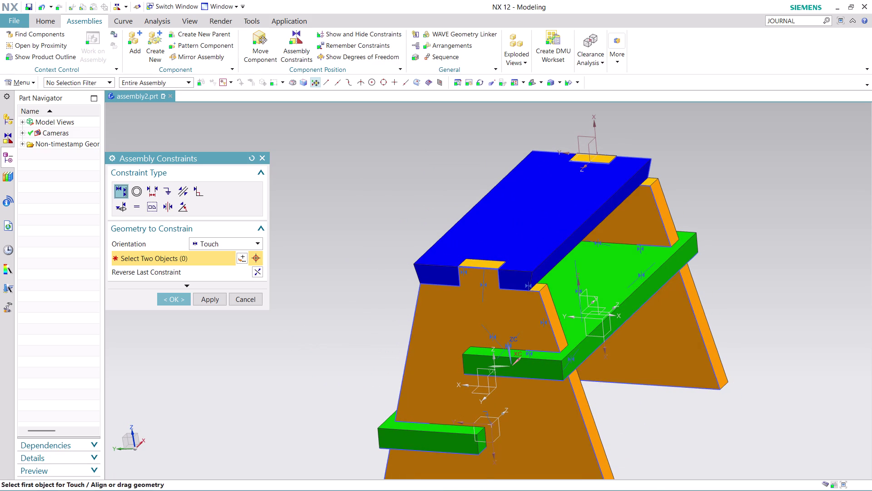
scroll(down, 3)
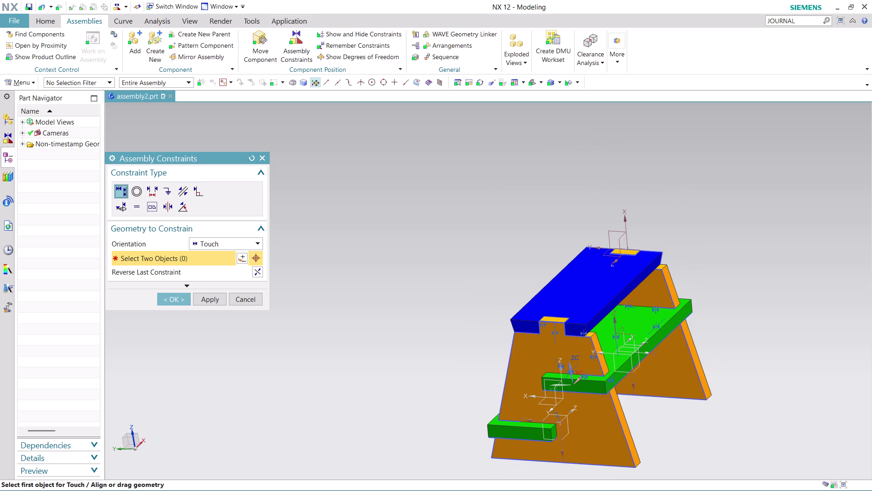
middle_drag(681, 386, 641, 363)
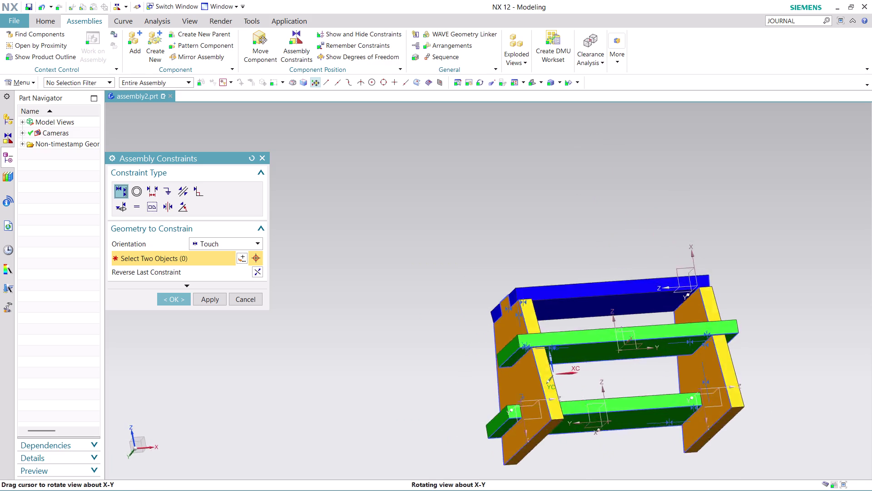
middle_drag(642, 363, 627, 373)
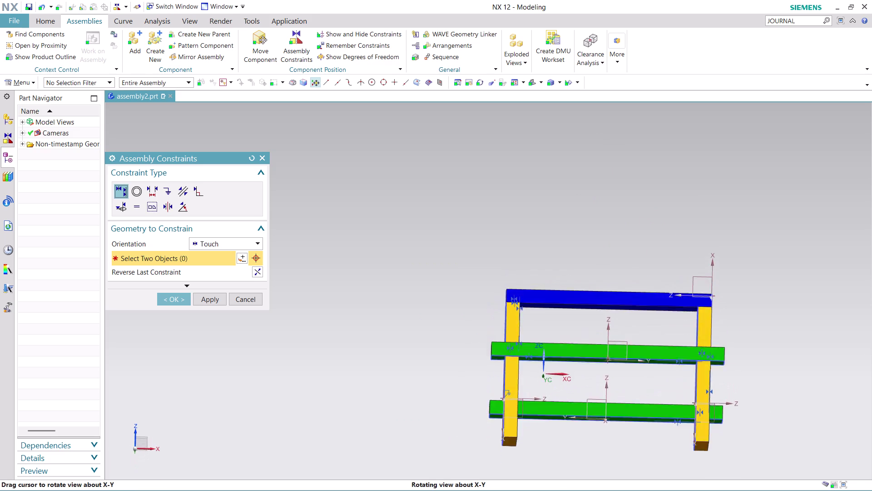
middle_drag(627, 373, 623, 425)
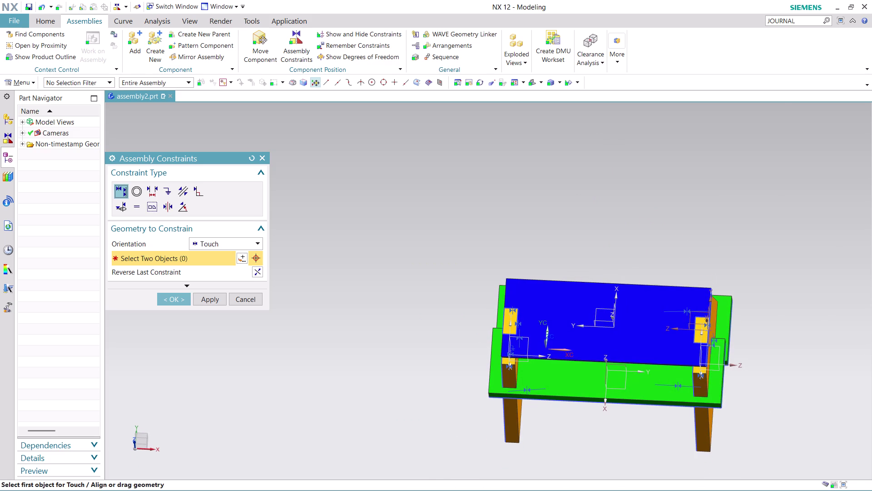
scroll(up, 3)
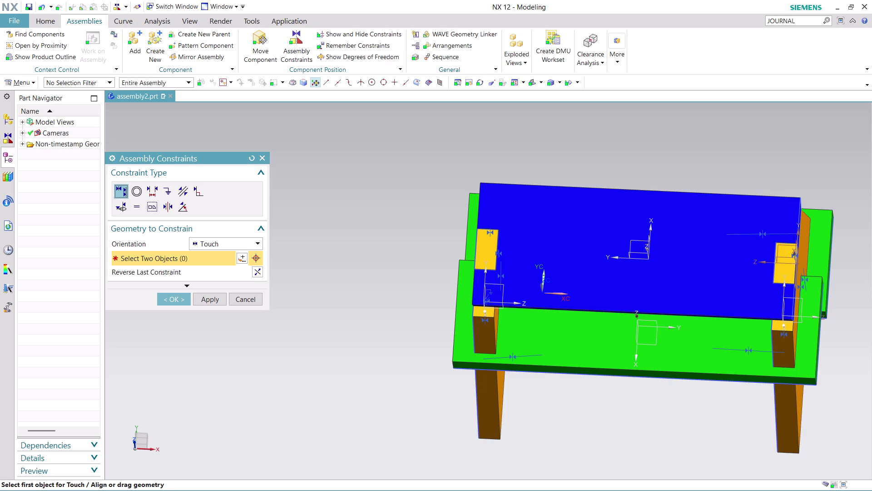
Undo the top board's constraints with Ctrl+Z so it sits loose above the frame.
key(ctrl+z)
key(ctrl+z)
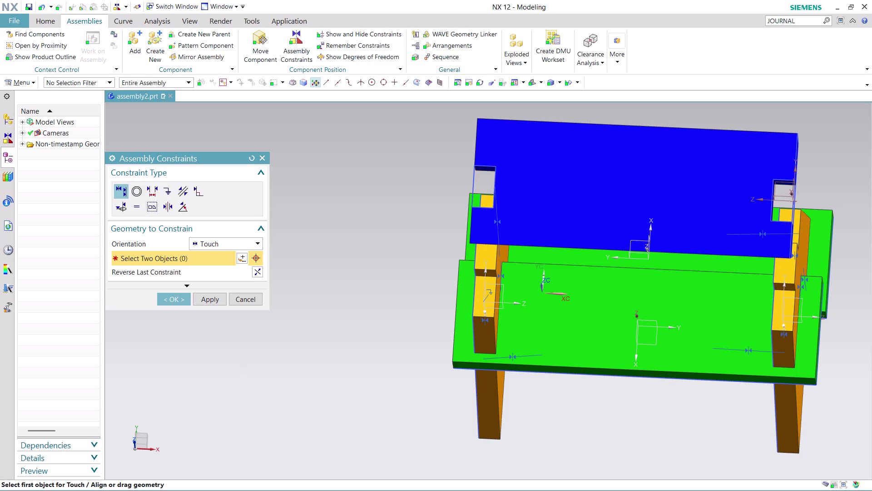
key(ctrl+z)
key(ctrl+z)
scroll(down, 3)
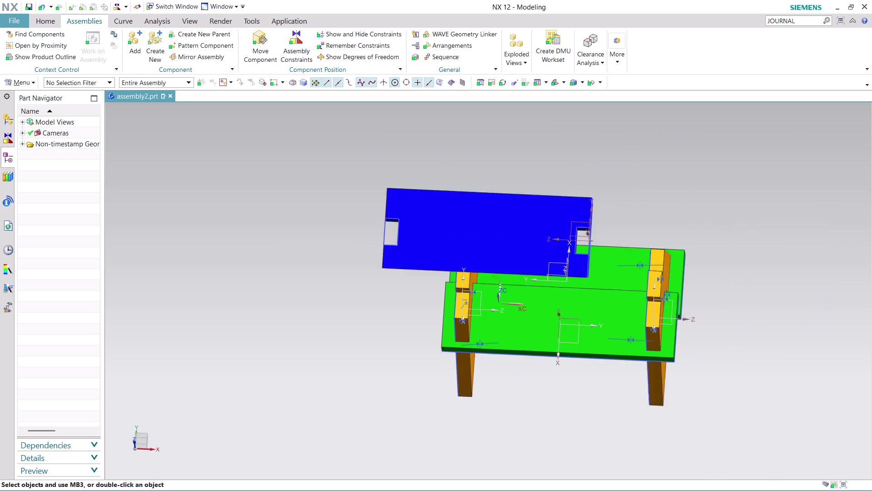
scroll(down, 3)
Select the blue top board for Move Component and tilt it with the dynamic handles.
click(275, 47)
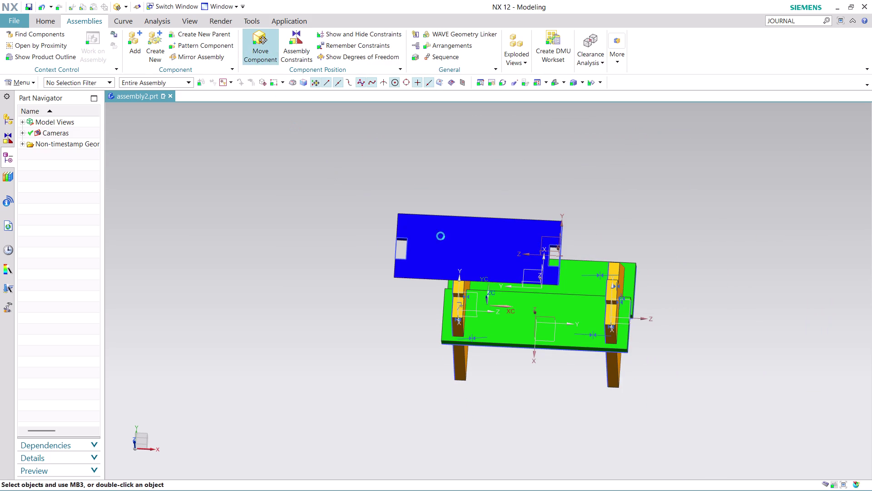
click(481, 243)
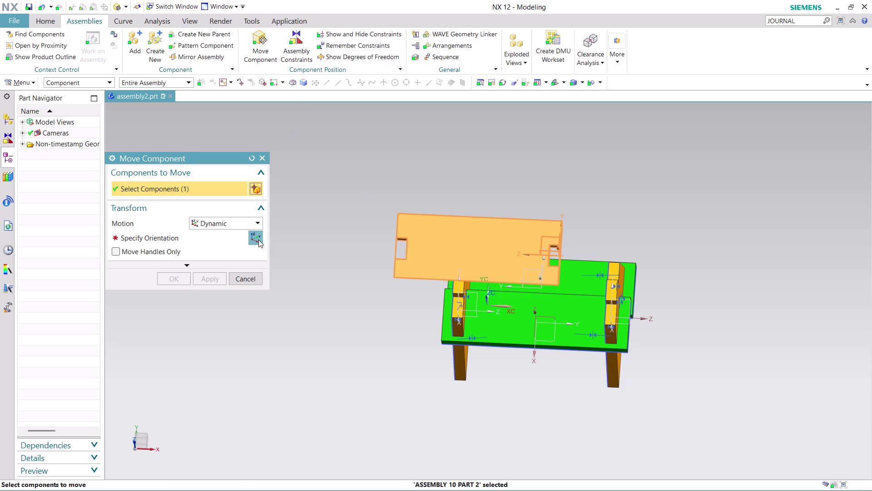
click(257, 235)
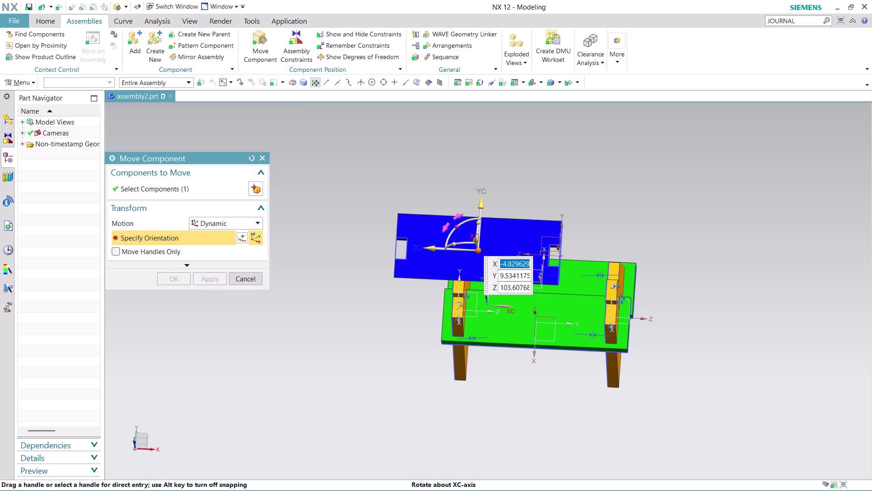
drag(456, 225, 448, 278)
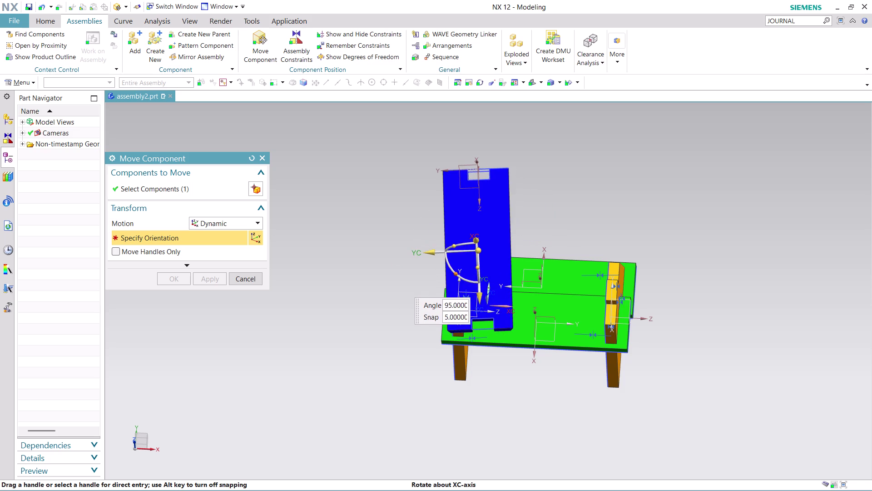
drag(449, 277, 527, 243)
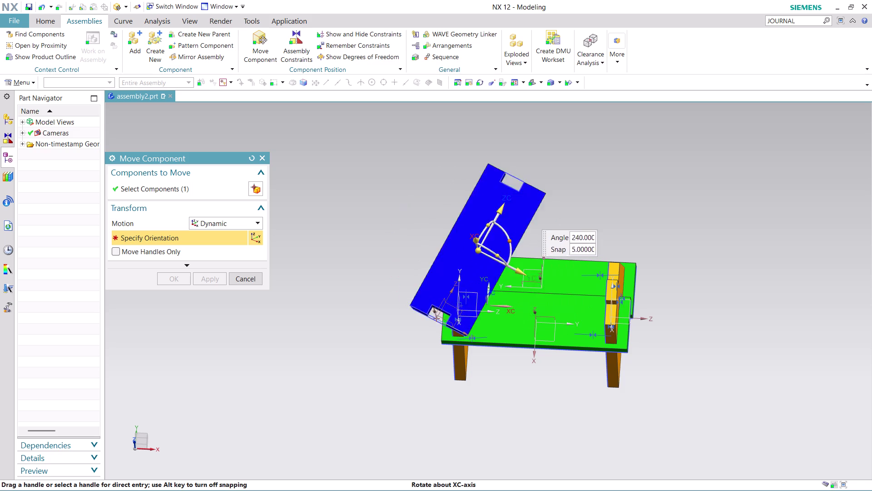
drag(528, 243, 449, 180)
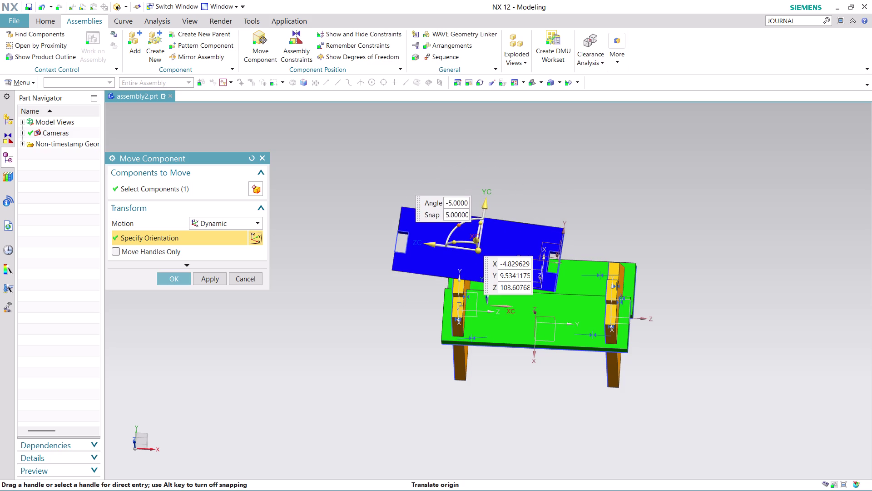
drag(455, 224, 484, 210)
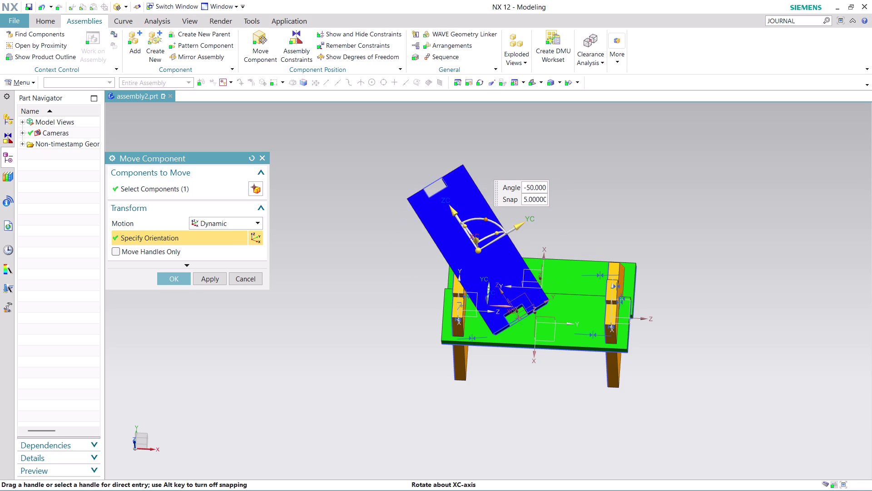
drag(484, 210, 444, 215)
Rotate the board 180° about YC, slide it above the frame, and accept.
drag(453, 245, 497, 238)
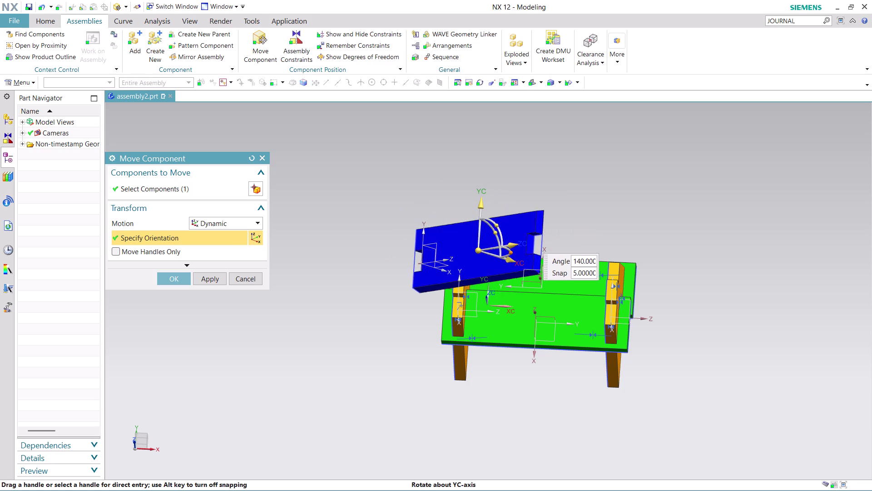
drag(497, 238, 582, 254)
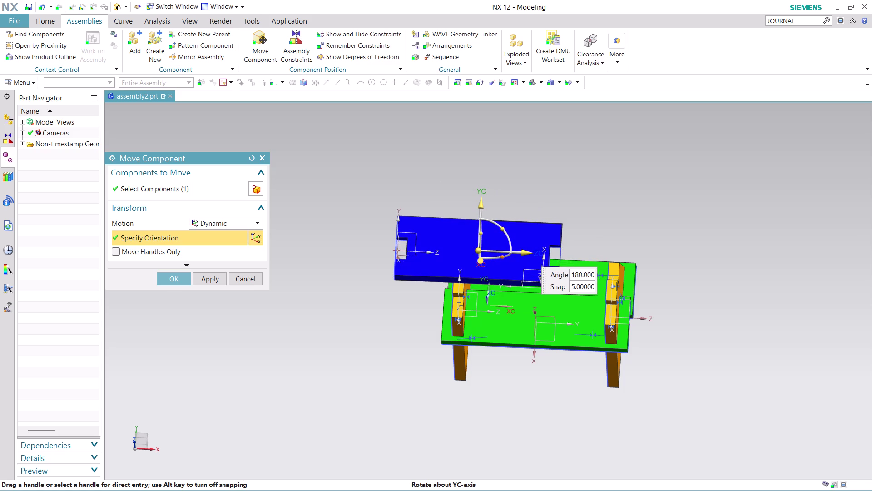
drag(583, 255, 592, 261)
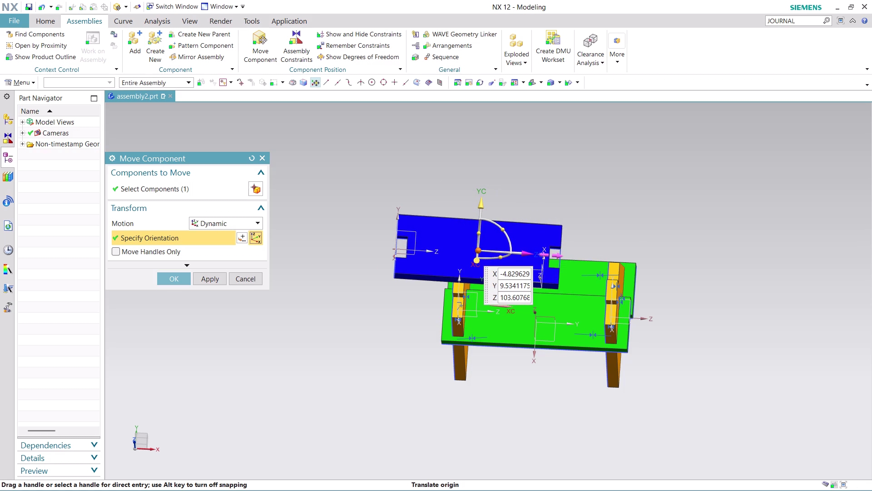
drag(532, 253, 584, 256)
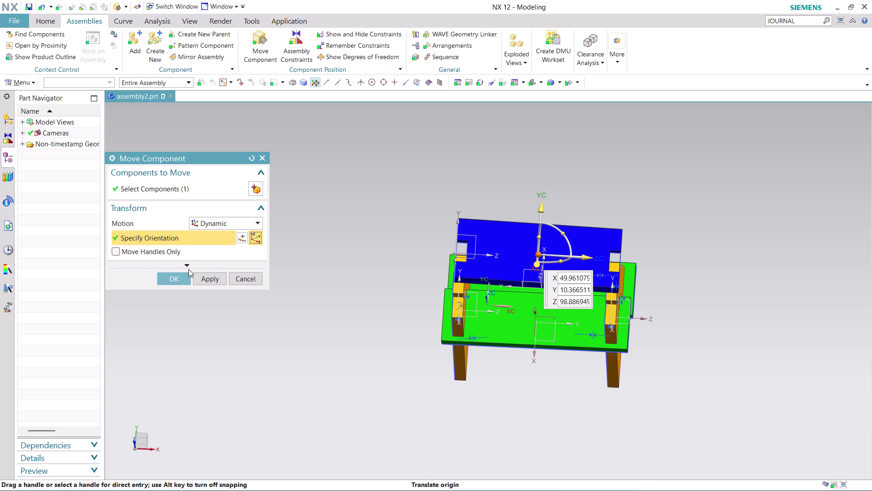
click(172, 278)
Begin a new assembly constraint by picking a slot face on the top board.
middle_drag(671, 322, 696, 297)
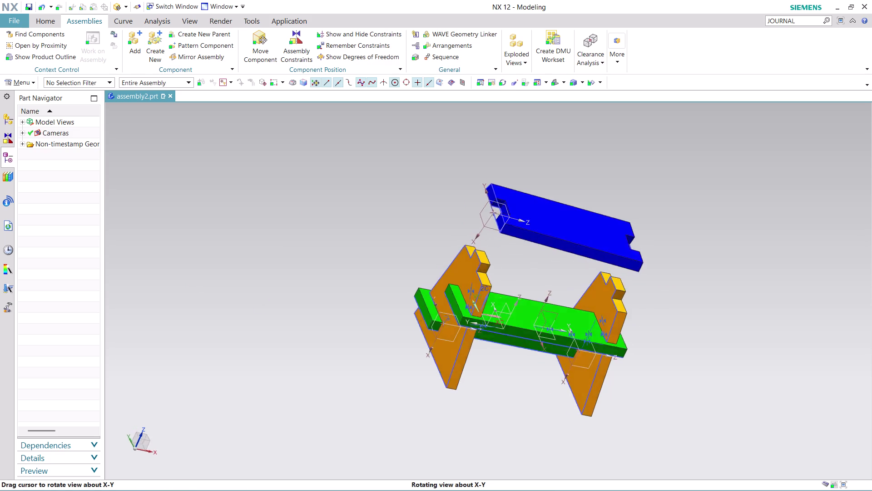
middle_drag(696, 297, 707, 290)
scroll(up, 3)
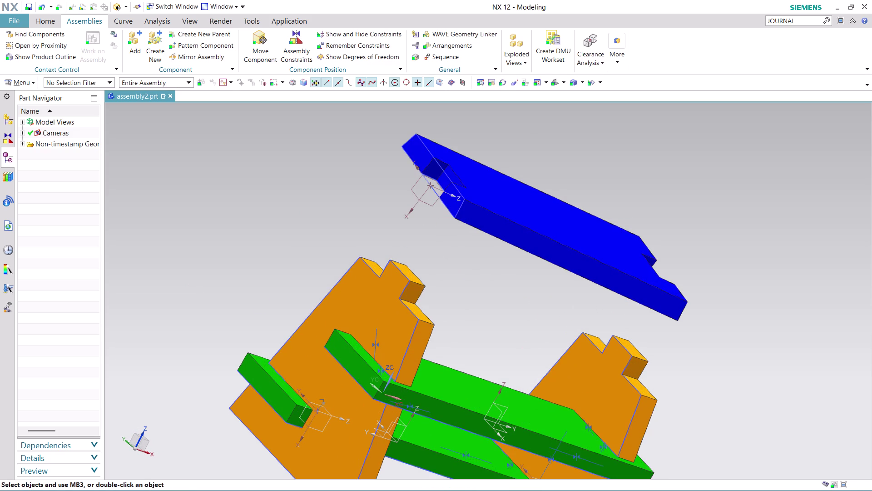
click(305, 35)
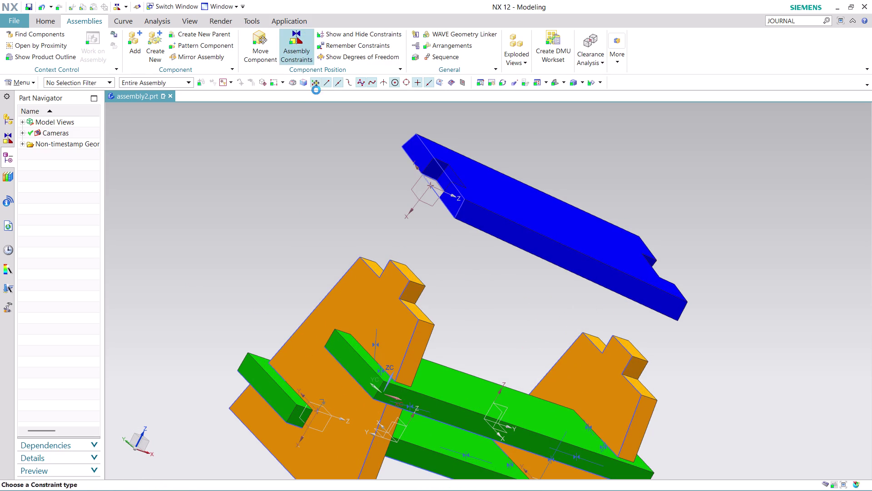
middle_drag(453, 247, 480, 249)
click(500, 191)
Pick the notch face on the top board for the Touch constraint.
middle_drag(671, 301, 647, 285)
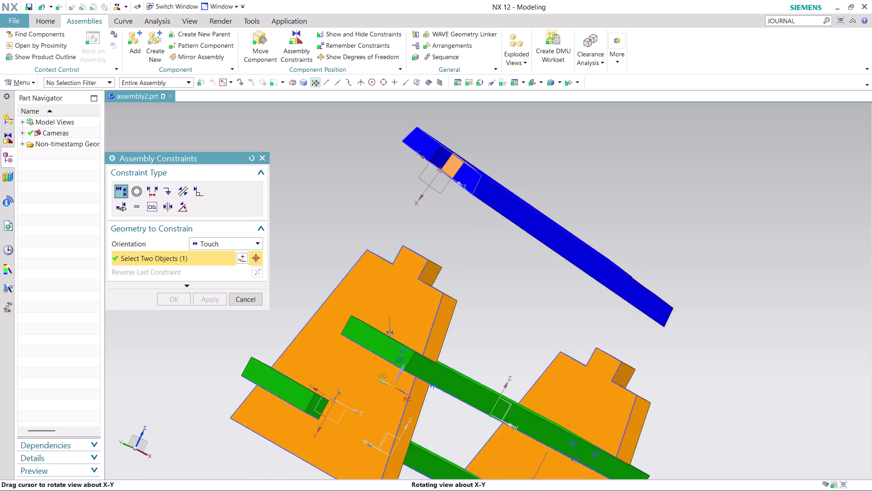
middle_drag(648, 286, 593, 264)
click(402, 301)
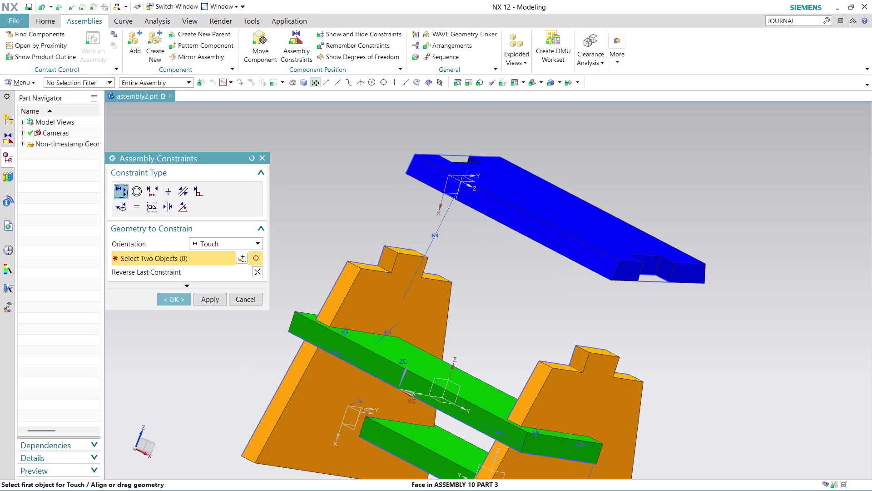
scroll(down, 3)
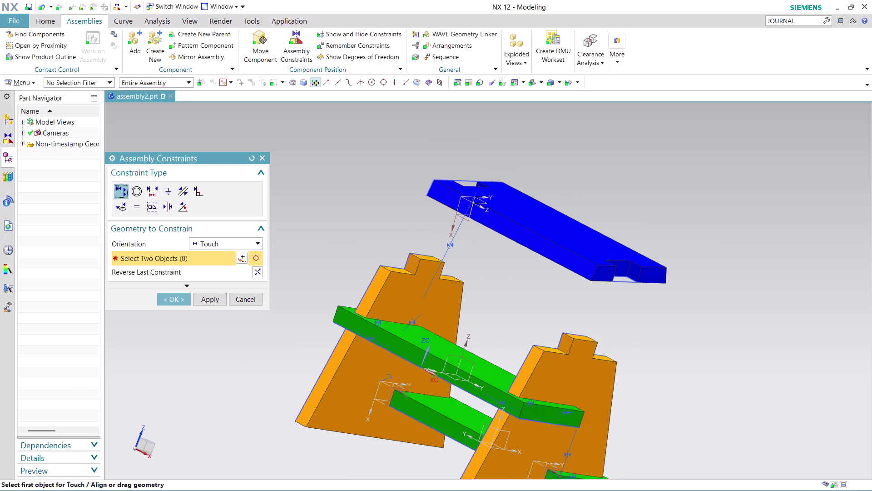
middle_drag(511, 283, 577, 305)
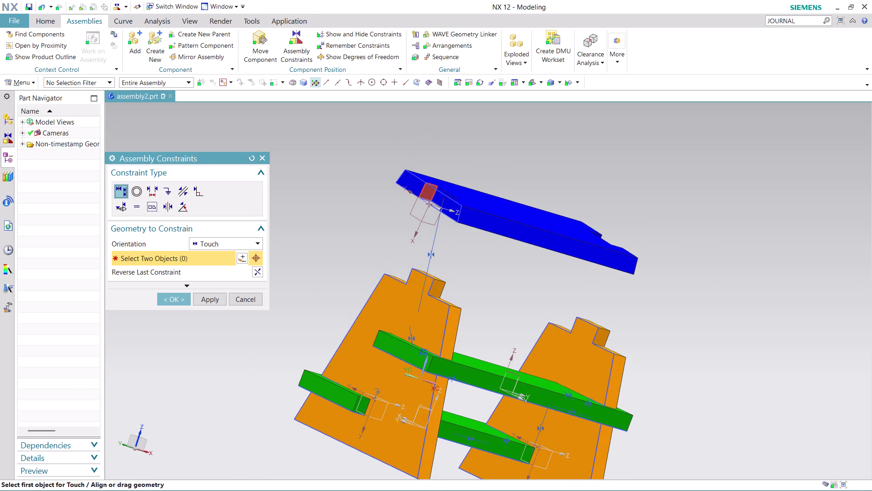
click(426, 194)
Select the bench top face so the board touches down onto the side plates.
middle_drag(466, 280, 506, 305)
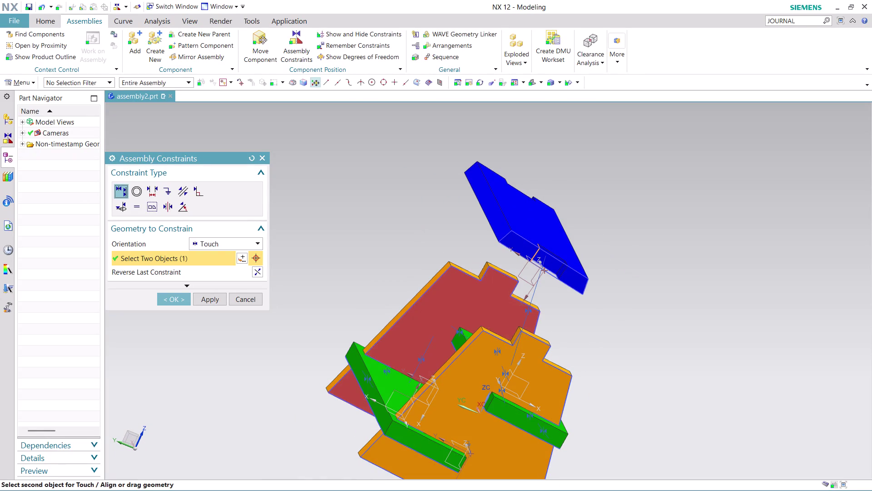
scroll(up, 3)
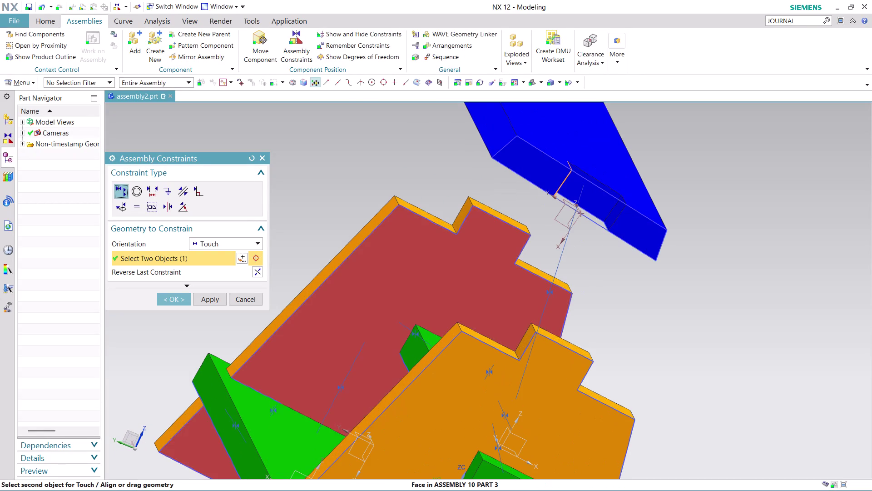
click(526, 336)
scroll(down, 3)
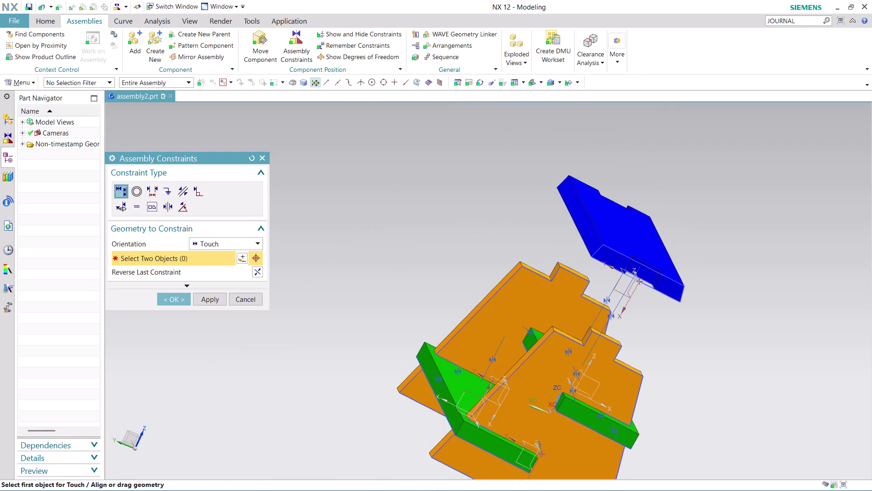
middle_drag(689, 335, 679, 296)
click(652, 240)
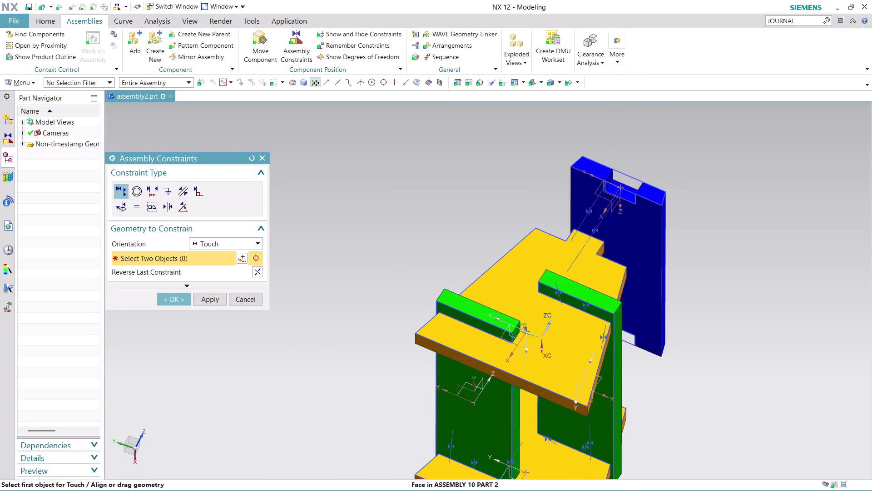
scroll(down, 3)
middle_drag(703, 290, 667, 339)
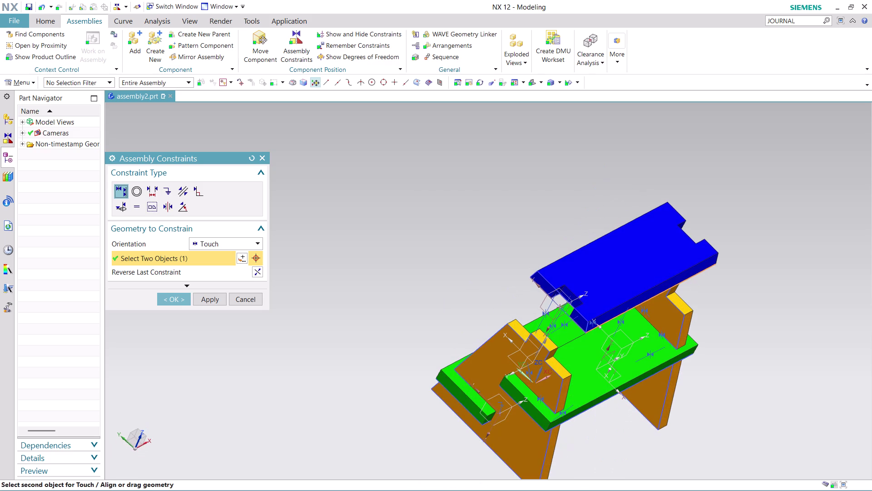
click(562, 371)
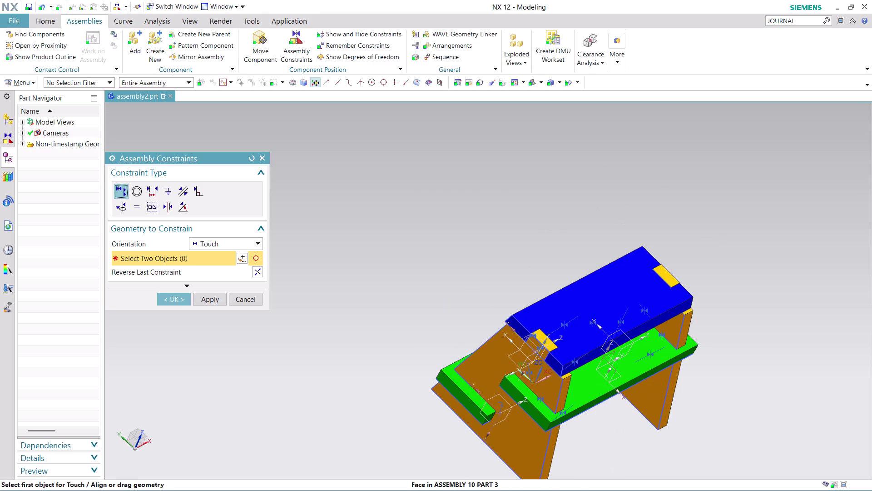
Orbit around the bench to check how the top board is seated.
scroll(down, 3)
middle_drag(739, 387, 743, 386)
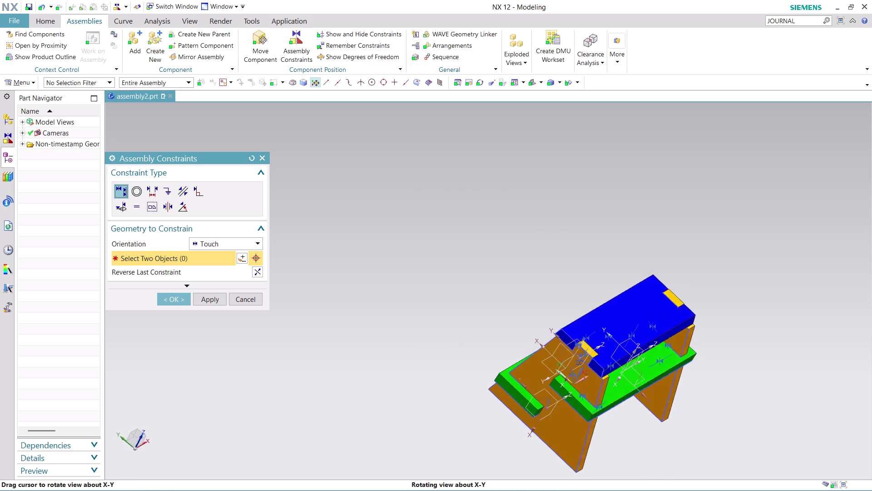
middle_drag(743, 387, 768, 397)
scroll(up, 3)
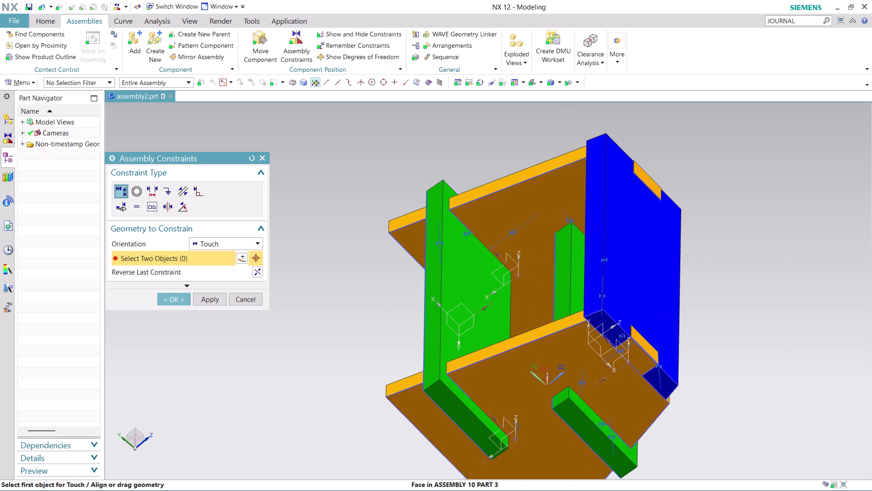
scroll(up, 3)
scroll(down, 3)
middle_drag(729, 309, 743, 312)
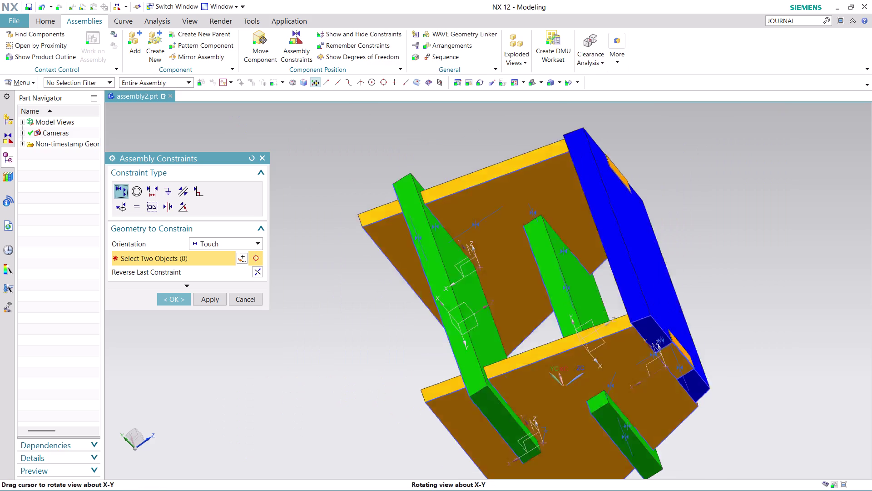
middle_drag(742, 313, 744, 293)
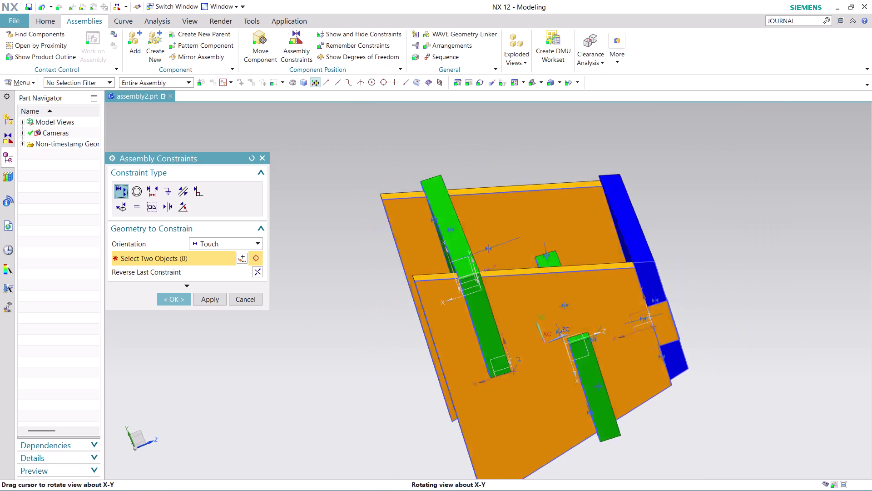
middle_drag(744, 294, 659, 251)
middle_drag(655, 250, 647, 246)
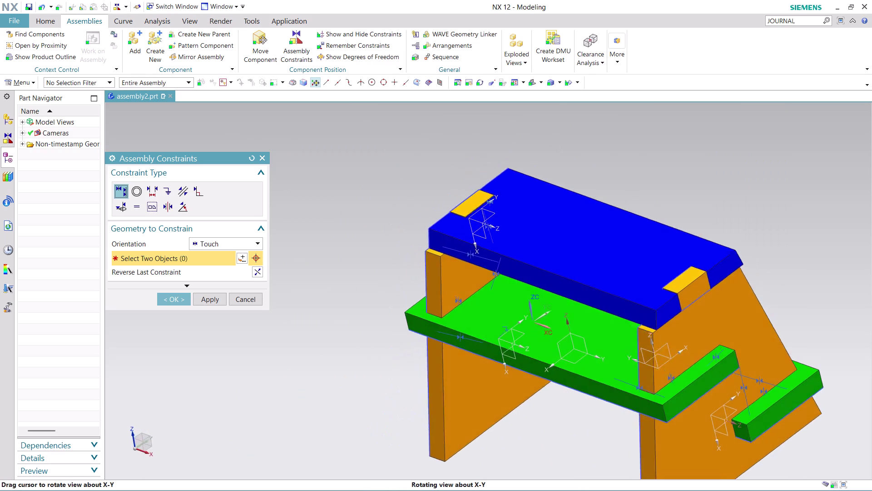
middle_drag(646, 246, 608, 243)
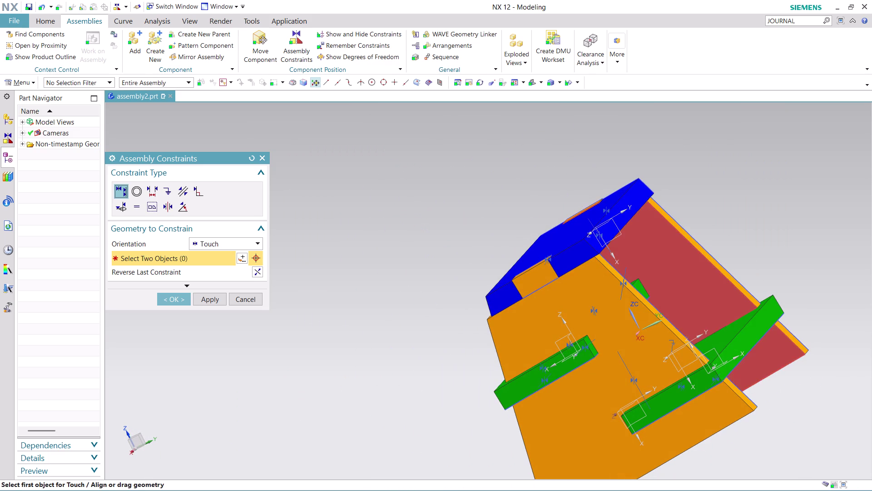
scroll(up, 3)
scroll(down, 3)
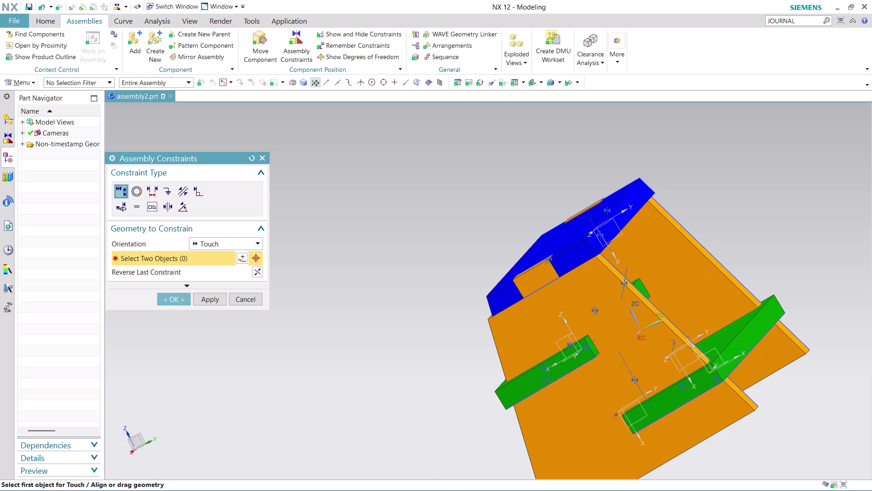
Undo the top board's Touch constraint and close the Assembly Constraints dialog.
key(ctrl+z)
key(ctrl+z)
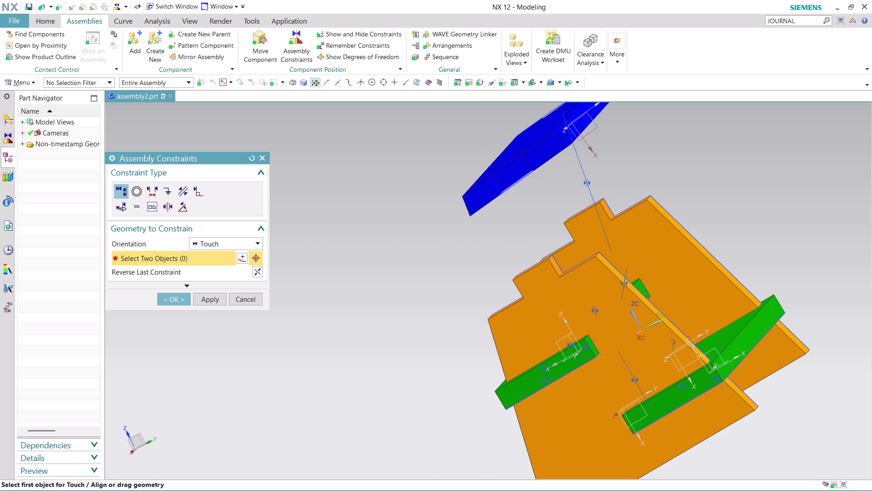
middle_drag(702, 227, 729, 264)
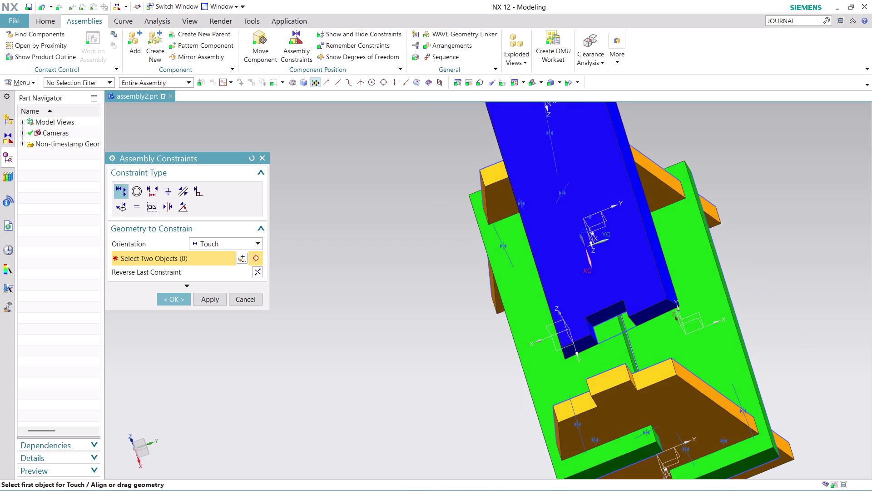
scroll(down, 3)
scroll(up, 3)
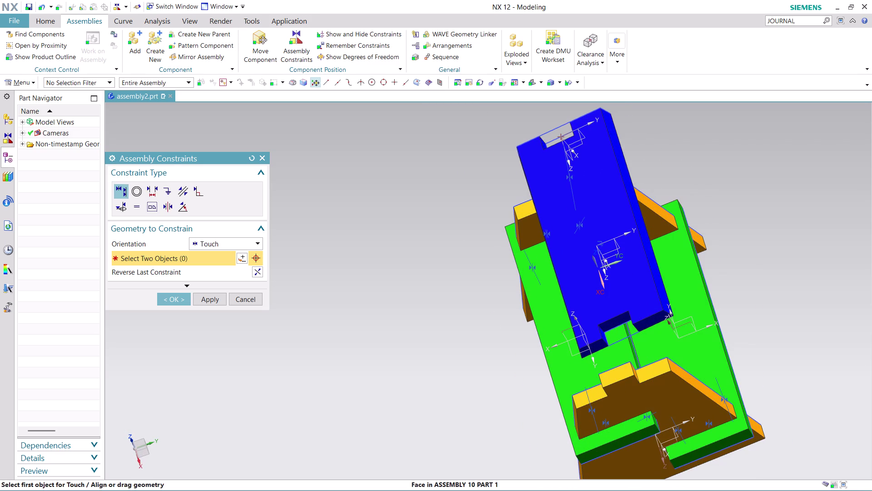
key(ctrl+z)
key(ctrl+z)
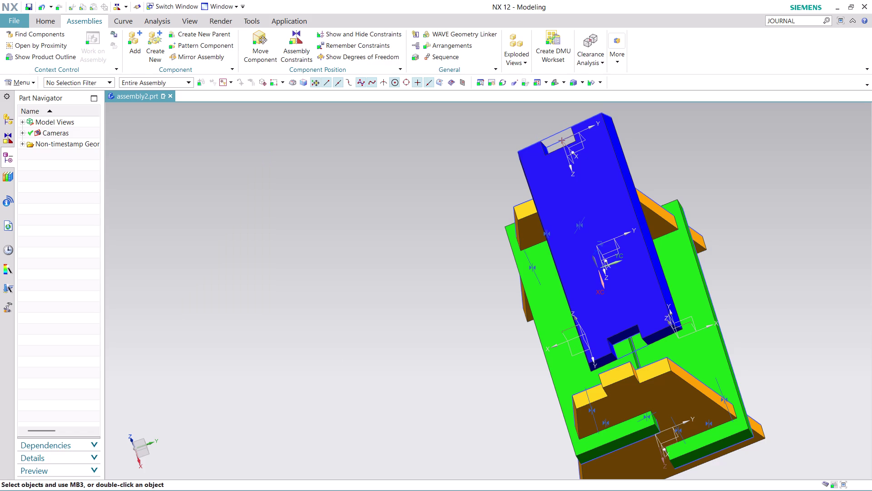
scroll(down, 3)
scroll(up, 3)
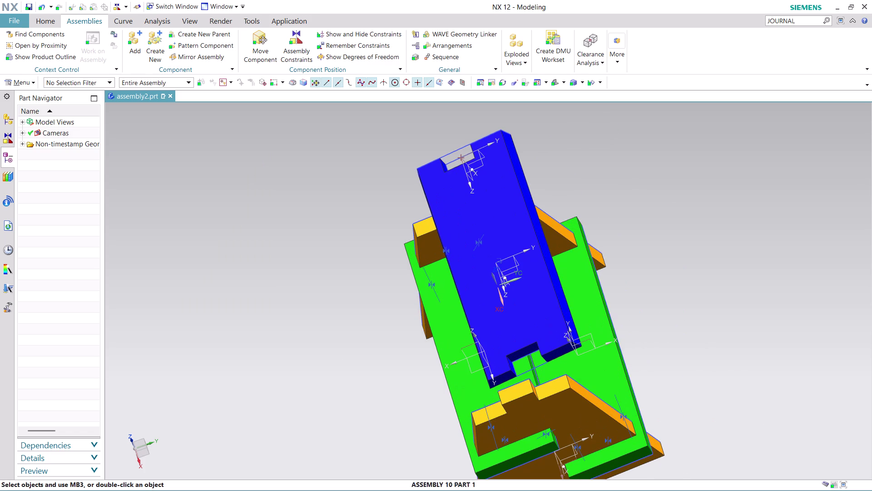
click(261, 40)
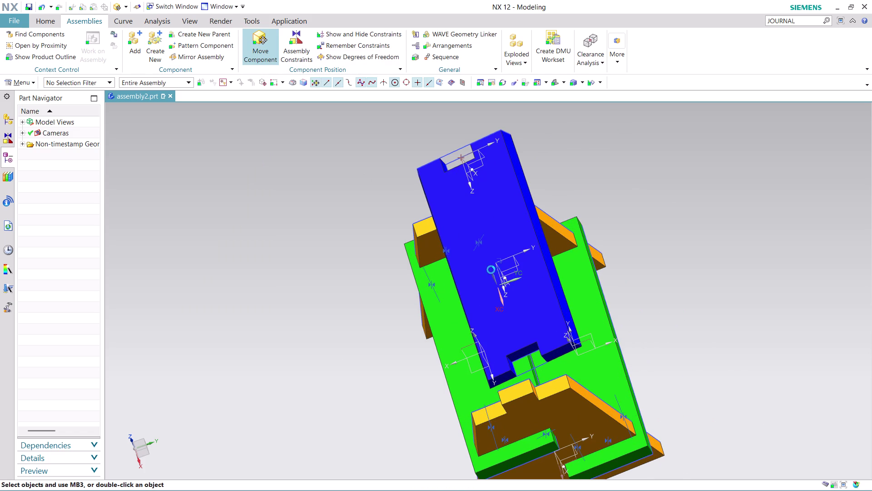
Rotate the blue top board about YC with the dynamic handle and accept the move.
click(488, 230)
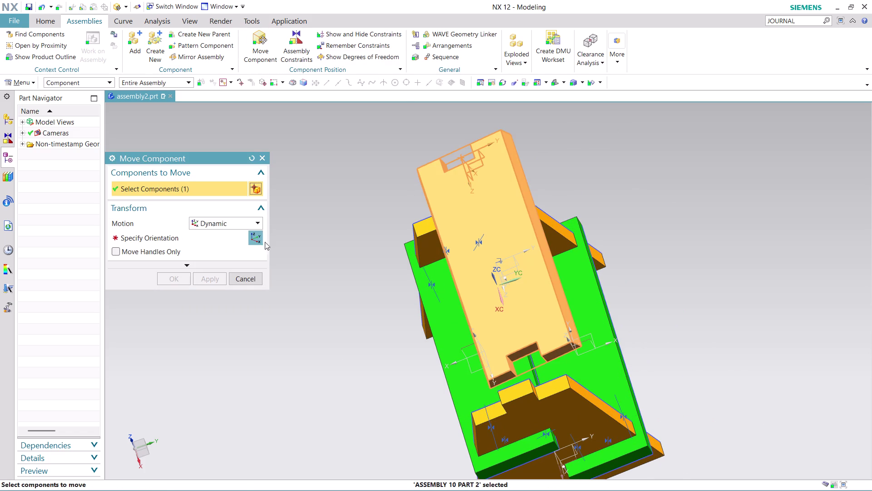
click(258, 236)
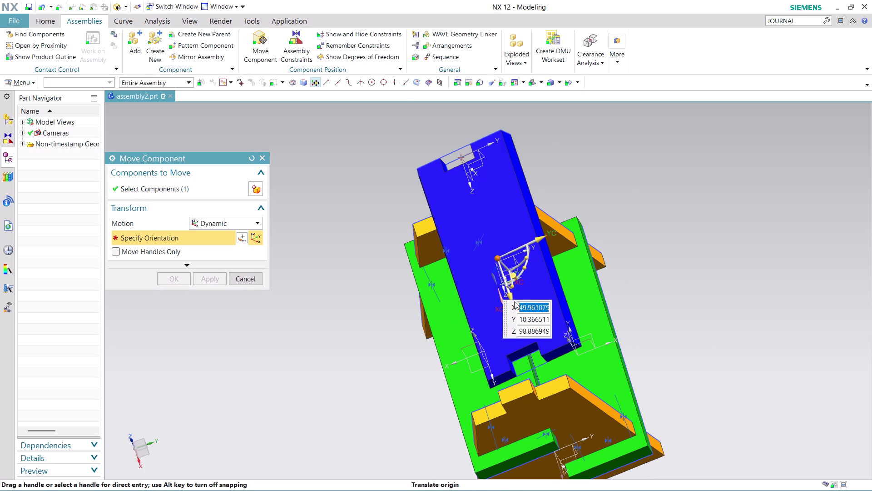
drag(503, 280, 484, 238)
middle_drag(608, 271, 588, 243)
drag(482, 245, 409, 157)
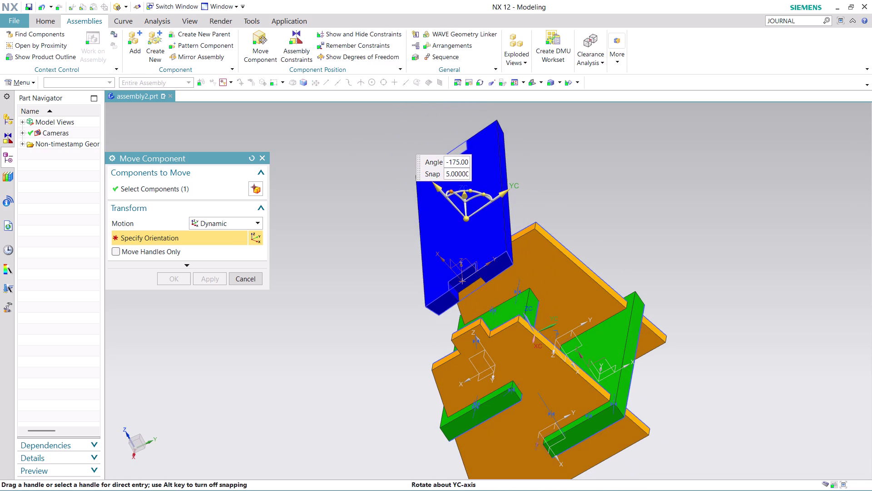
drag(409, 156, 421, 96)
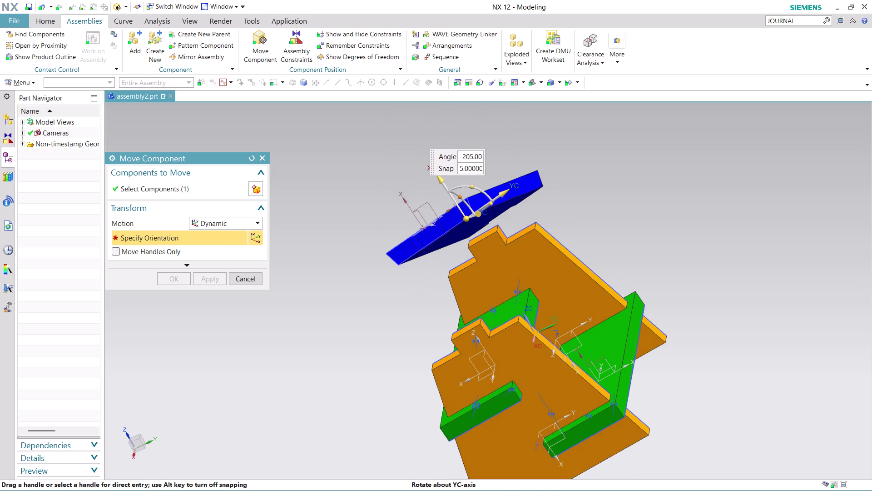
drag(420, 97, 413, 132)
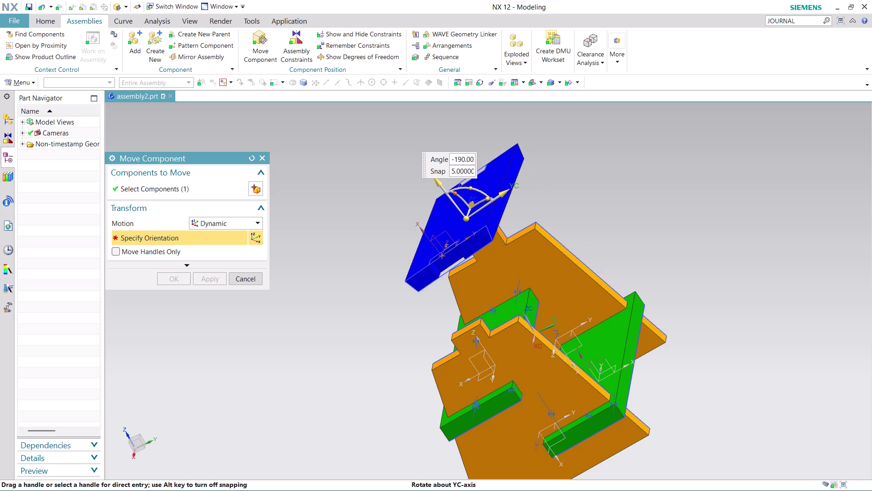
drag(413, 132, 406, 105)
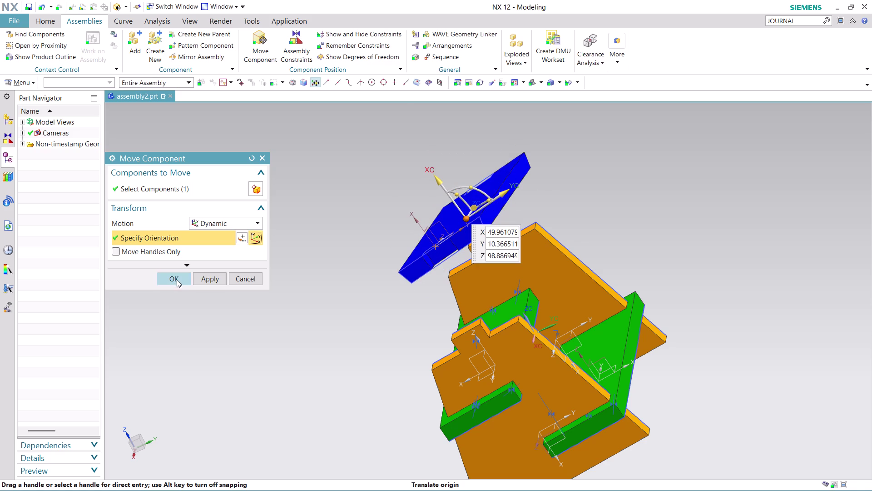
click(177, 278)
Orbit side-on to confirm the board floats above both side plates.
scroll(up, 3)
scroll(down, 3)
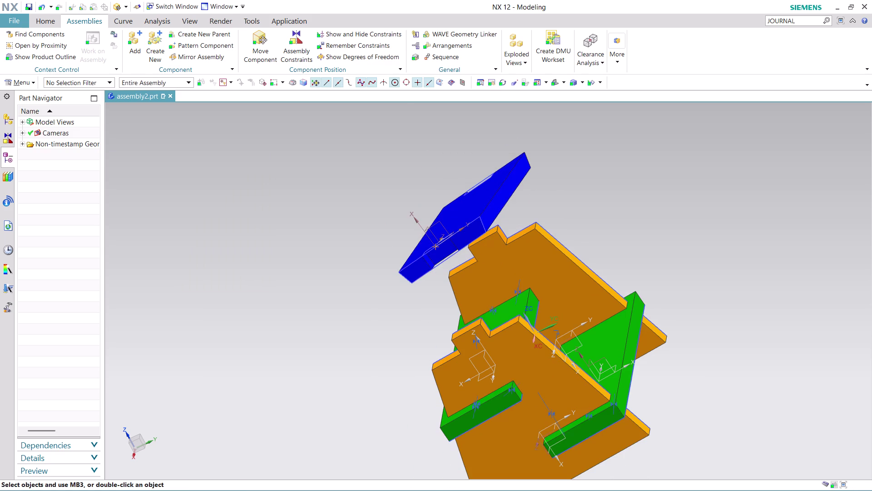
middle_drag(581, 195, 558, 179)
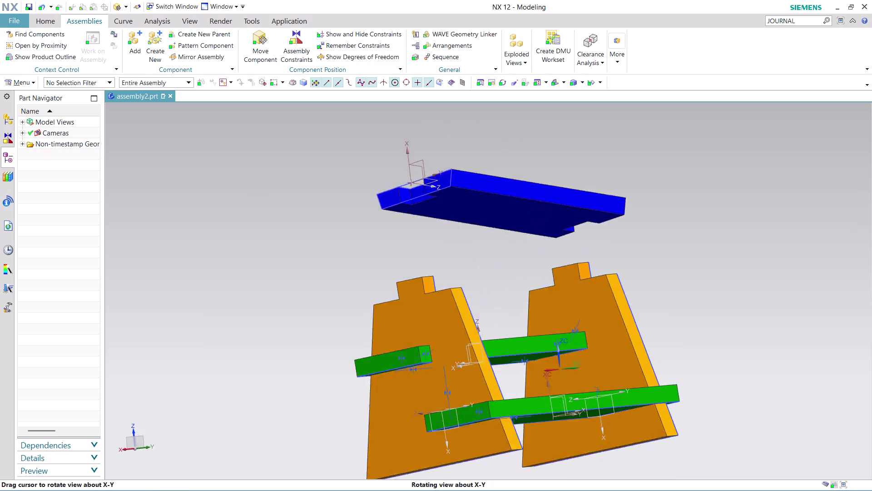
middle_drag(558, 179, 516, 203)
scroll(down, 3)
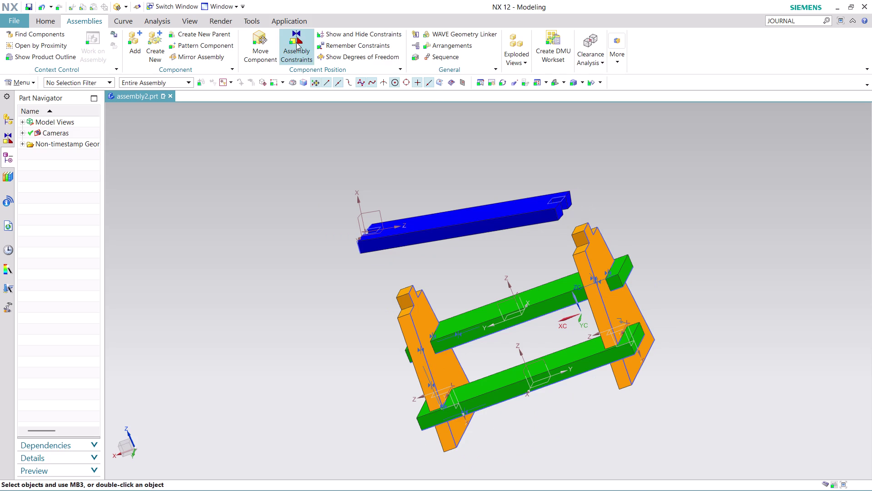
Add a Touch constraint between a frame face and the top board's face.
click(296, 42)
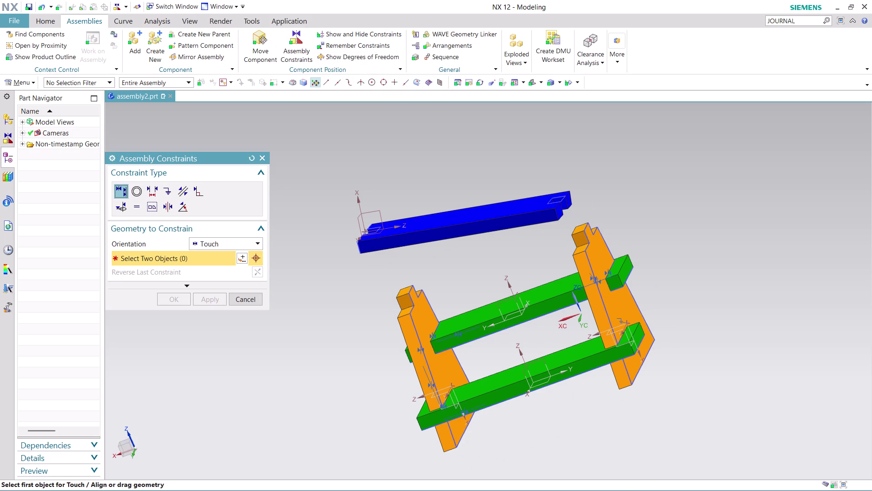
click(429, 313)
middle_drag(499, 256, 549, 256)
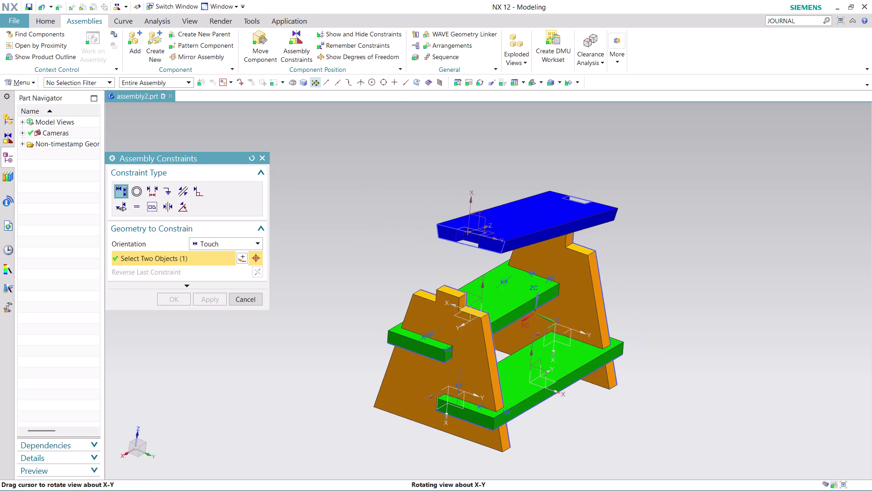
middle_drag(549, 256, 553, 257)
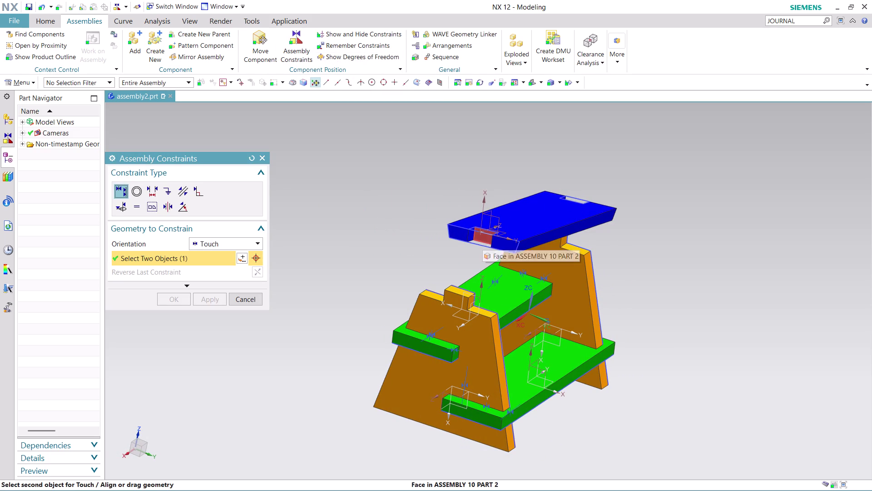
click(482, 239)
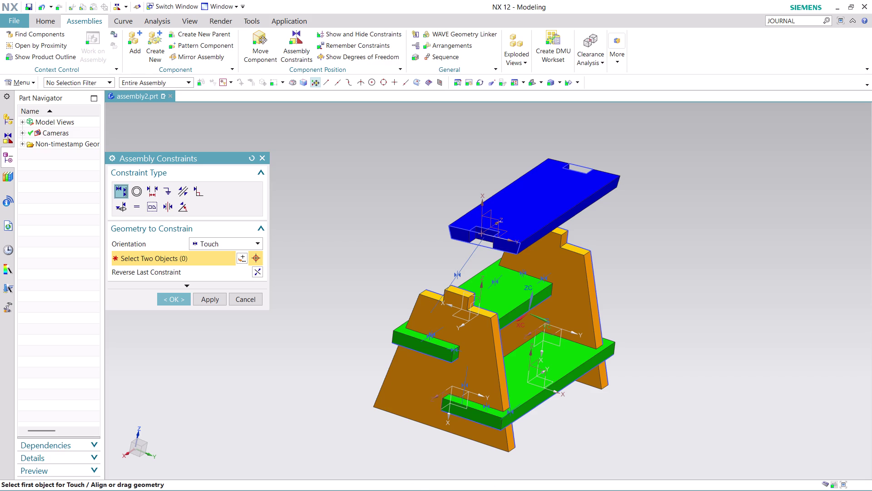
Add a second Touch constraint between the board's end face and a side plate, and apply.
click(474, 235)
middle_drag(655, 264, 722, 266)
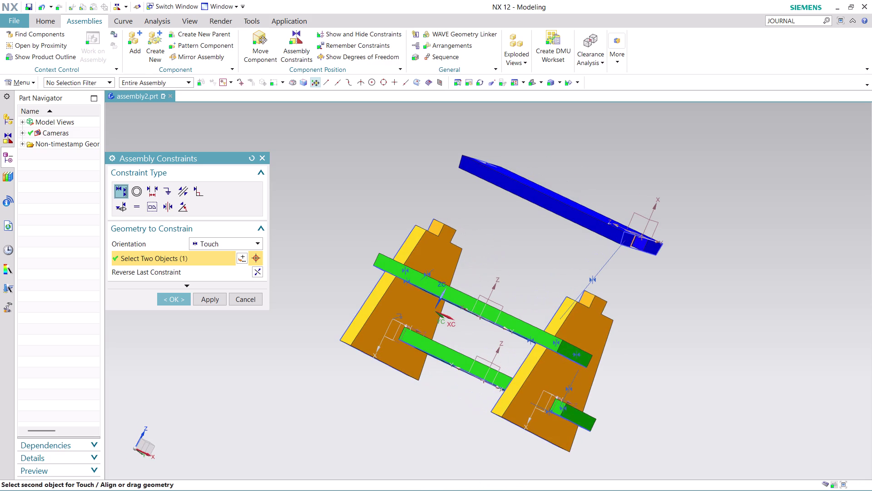
click(587, 298)
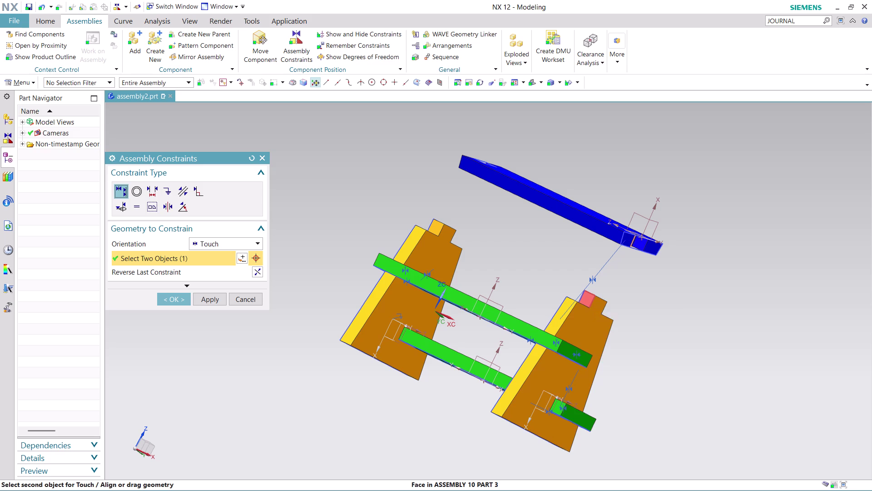
click(651, 307)
middle_drag(666, 305, 647, 304)
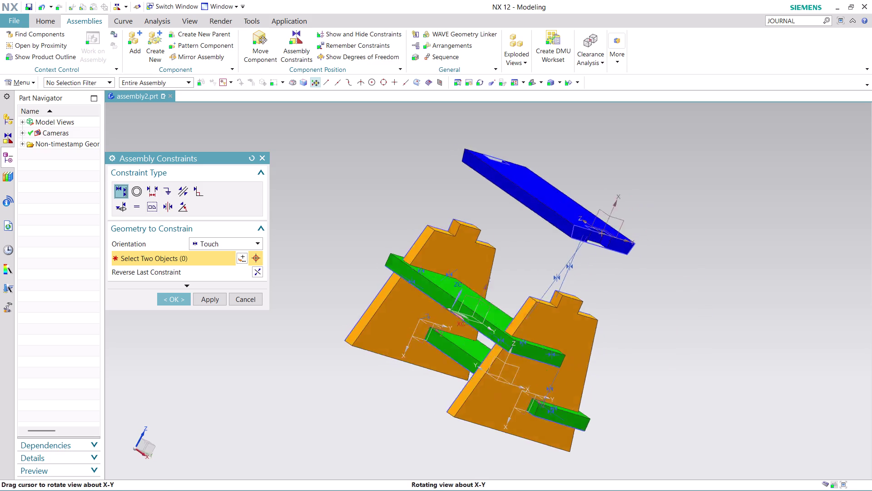
middle_drag(647, 304, 620, 284)
middle_drag(621, 284, 621, 275)
middle_click(622, 272)
scroll(up, 3)
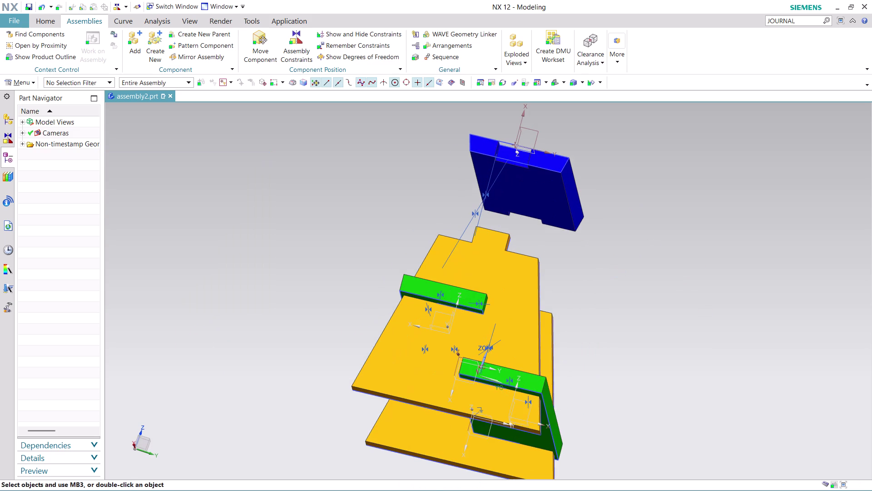
click(295, 42)
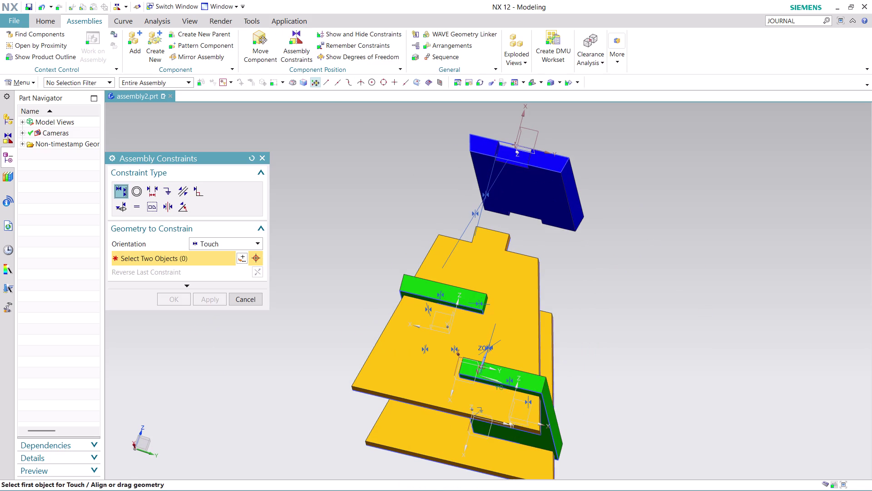
Touch the board's underside to the side plate tops and confirm the constraints.
click(536, 180)
middle_drag(551, 234, 545, 277)
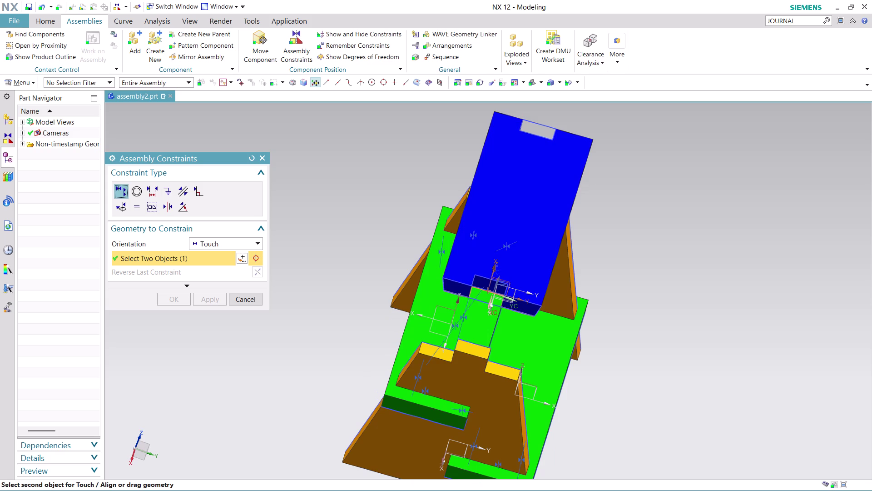
click(508, 370)
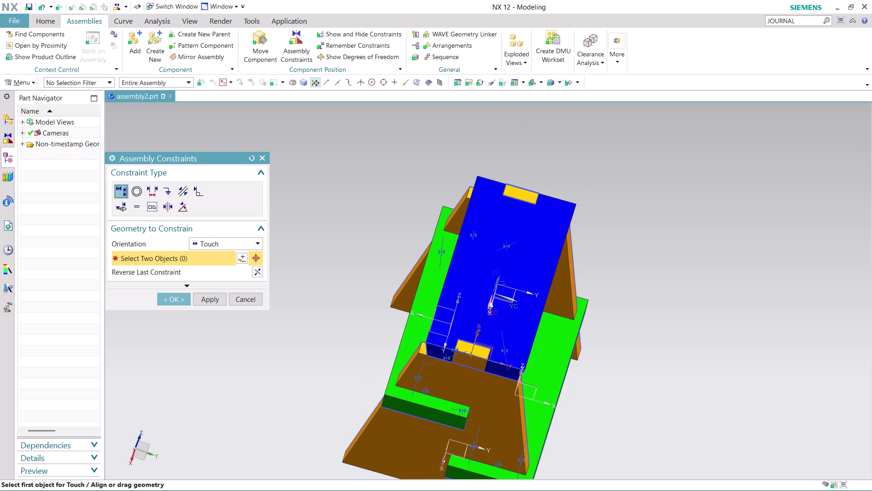
scroll(up, 3)
middle_drag(620, 320, 591, 286)
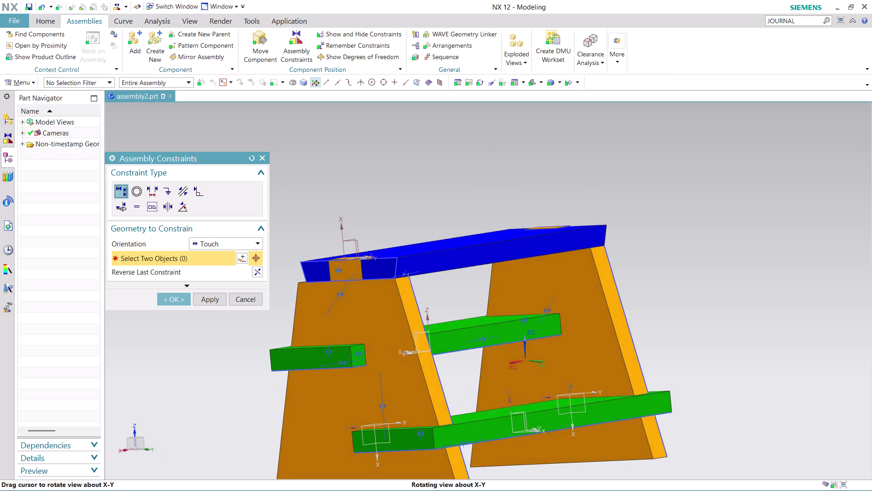
middle_drag(591, 286, 535, 265)
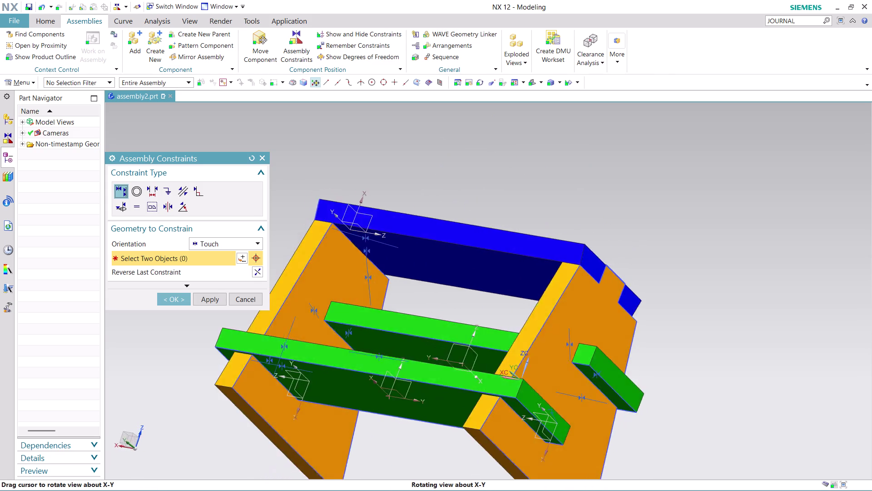
middle_drag(534, 265, 479, 275)
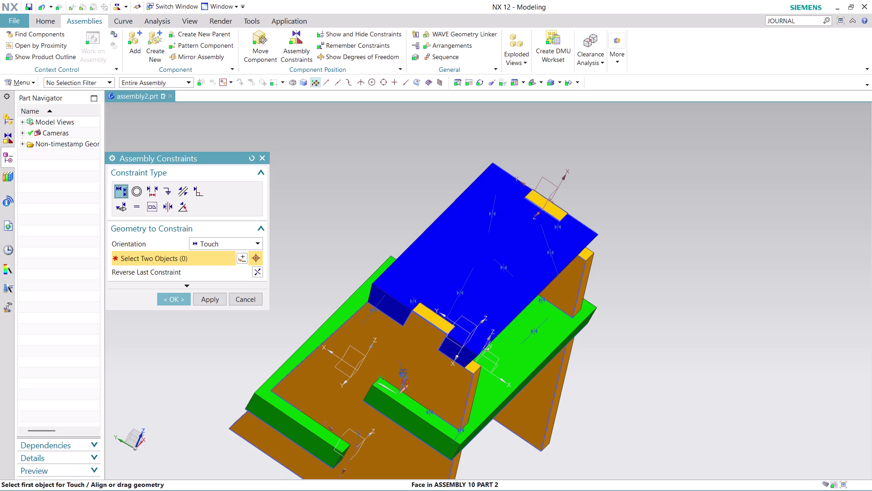
click(168, 300)
Orbit around the finished bench to inspect the assembly.
scroll(down, 3)
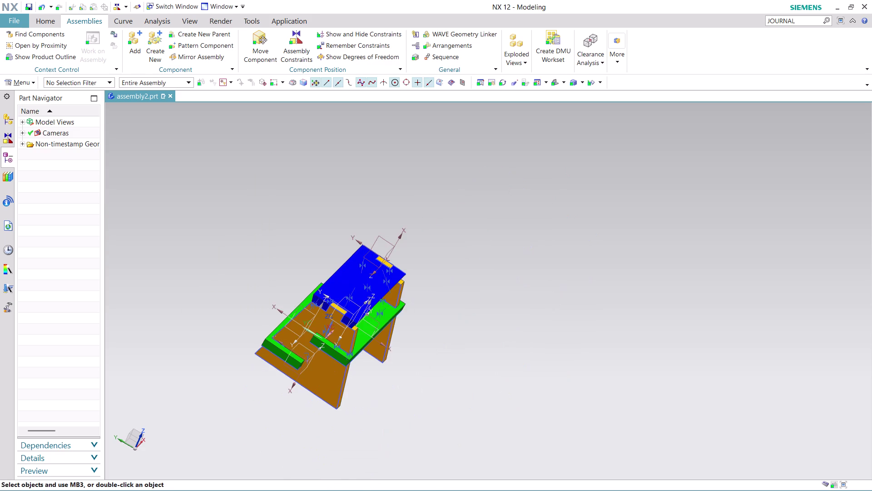
scroll(up, 3)
middle_drag(402, 376, 469, 407)
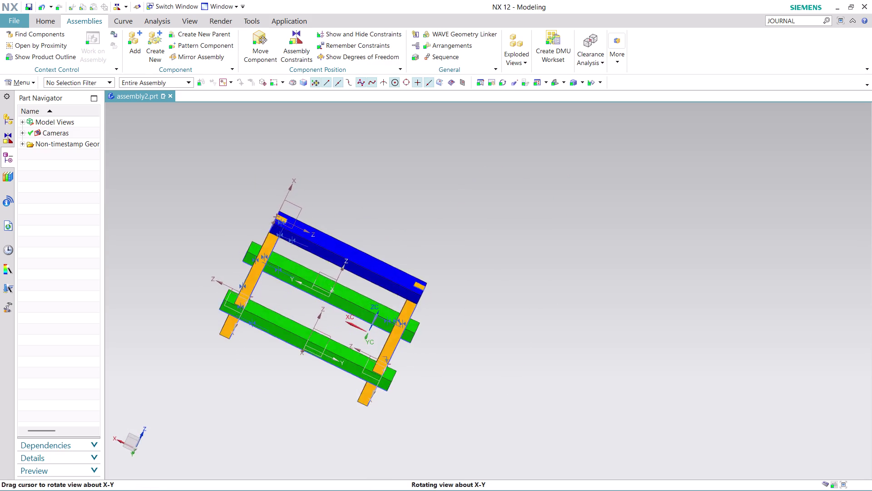
middle_drag(469, 407, 453, 422)
scroll(down, 3)
scroll(up, 3)
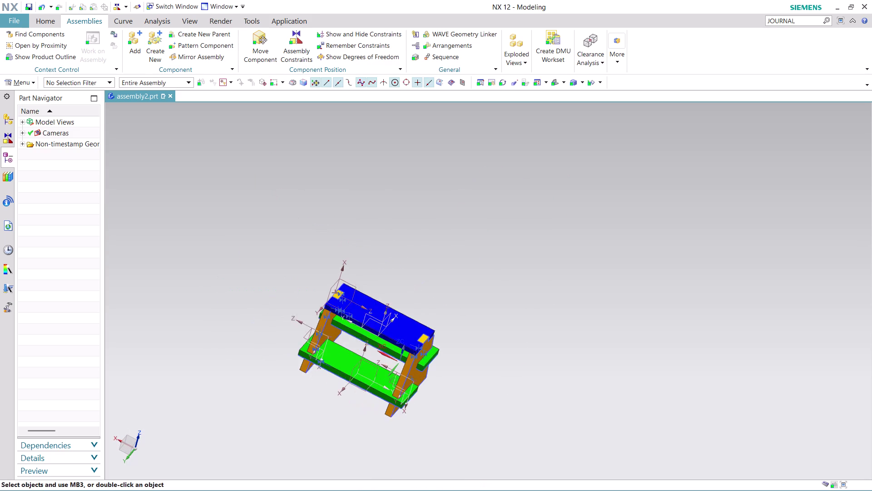
scroll(up, 3)
middle_drag(388, 422, 404, 405)
scroll(down, 3)
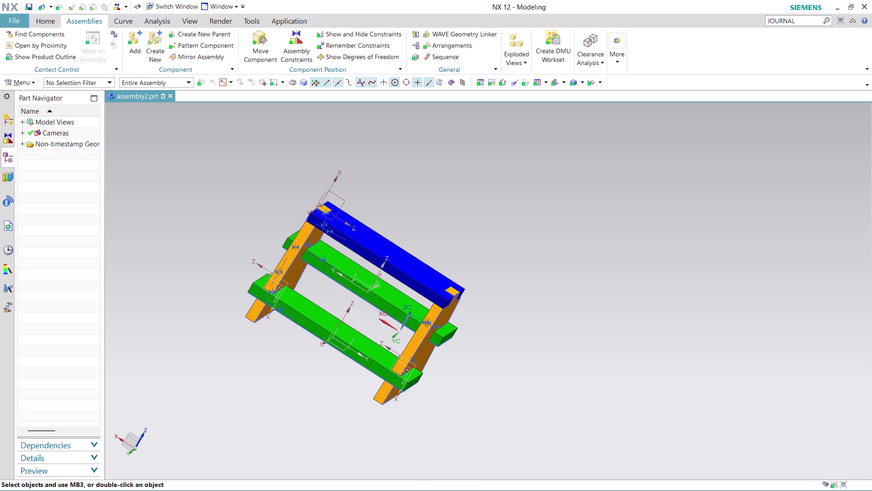
click(806, 23)
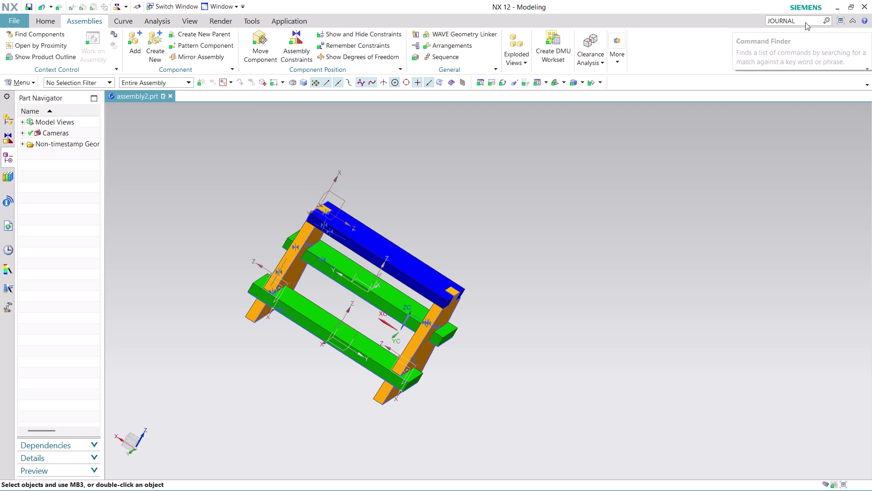
Search JOURNAL in Command Finder, stop the journal recording, and close the search.
key(Return)
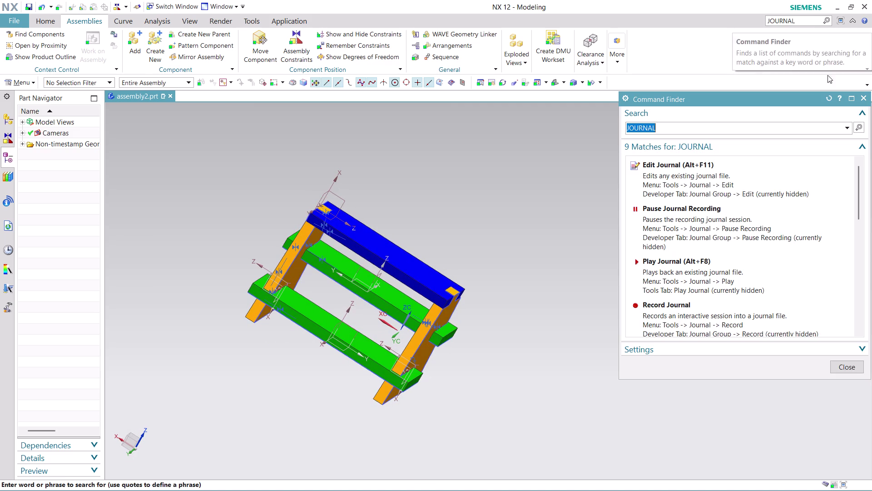
scroll(down, 3)
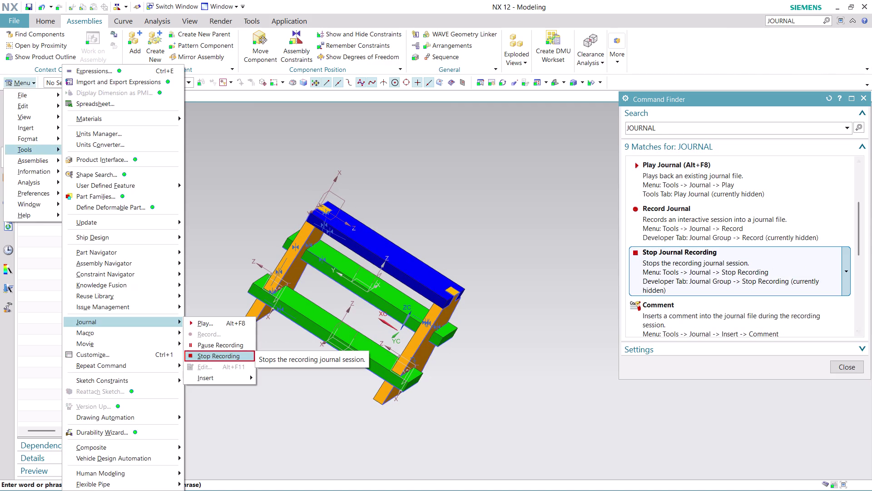
click(708, 266)
click(708, 266)
click(709, 266)
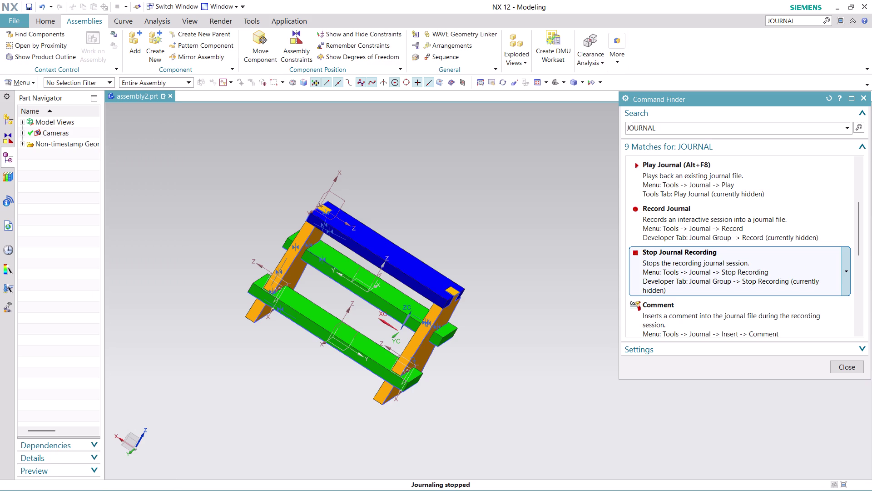
click(849, 368)
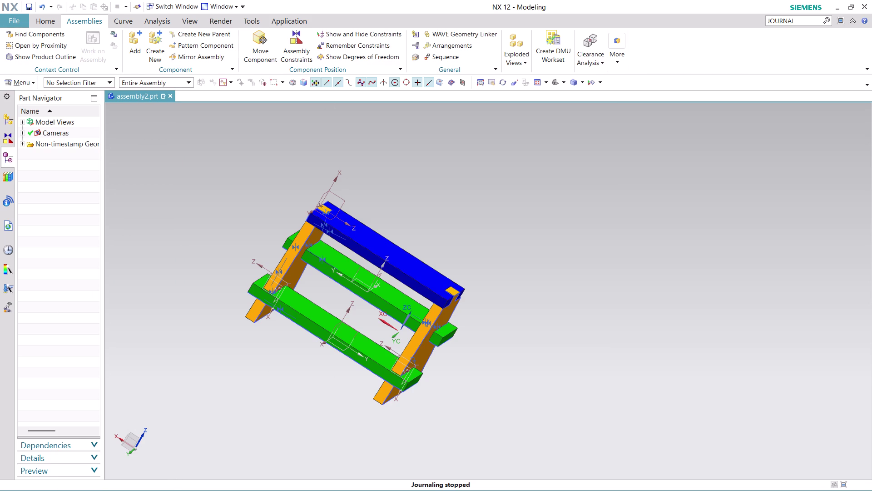
key(ctrl+s)
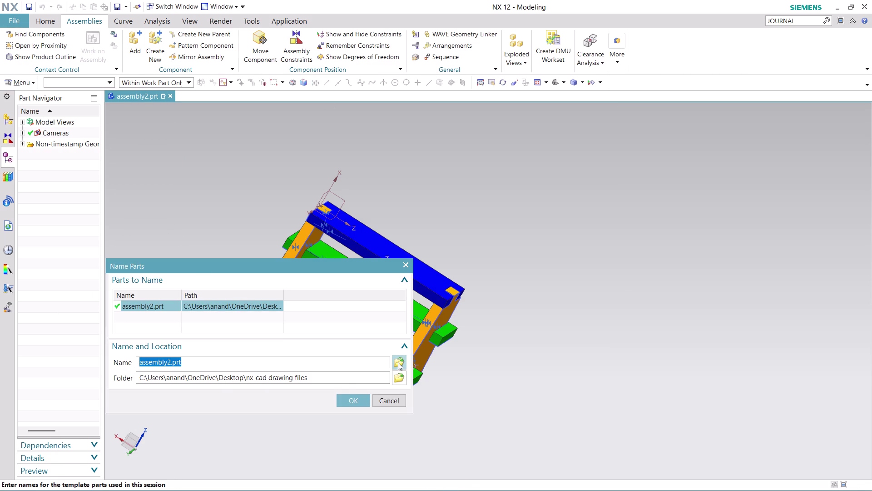
Save the bench assembly under the name 'ASSEMBLY 10'.
click(398, 362)
text(A)
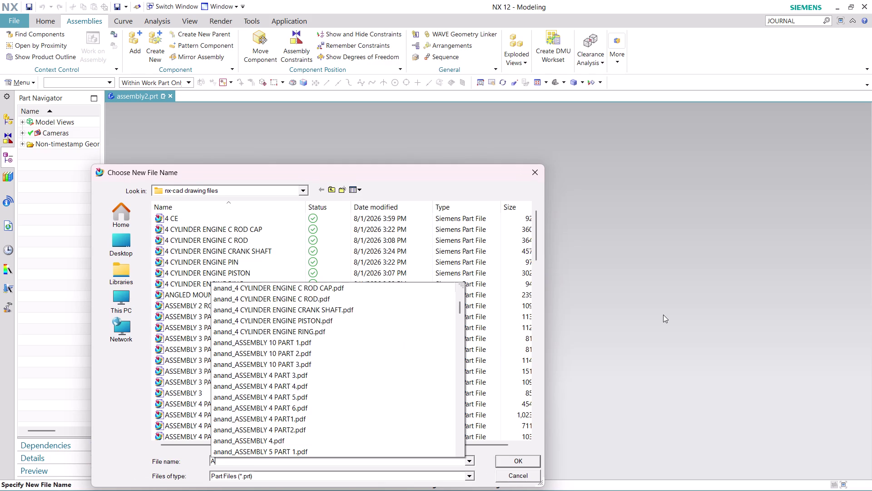
text(SSEMBLY)
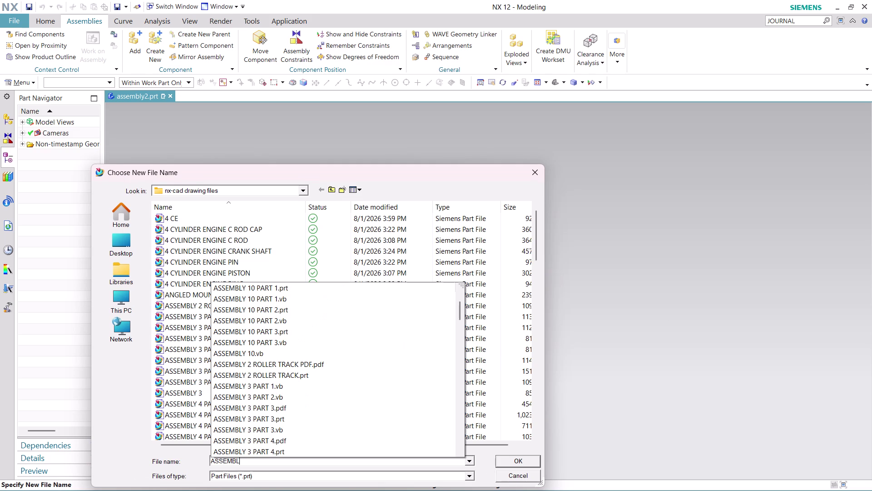
key(space)
text(10)
key(Return)
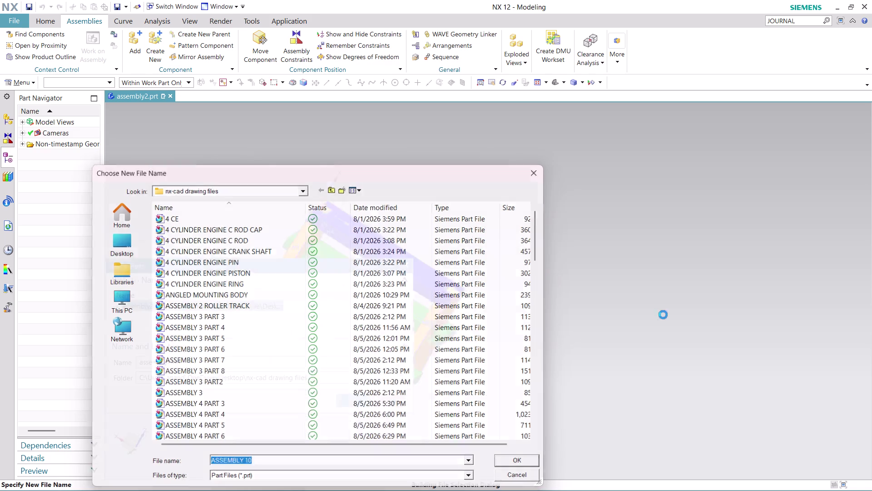
click(355, 401)
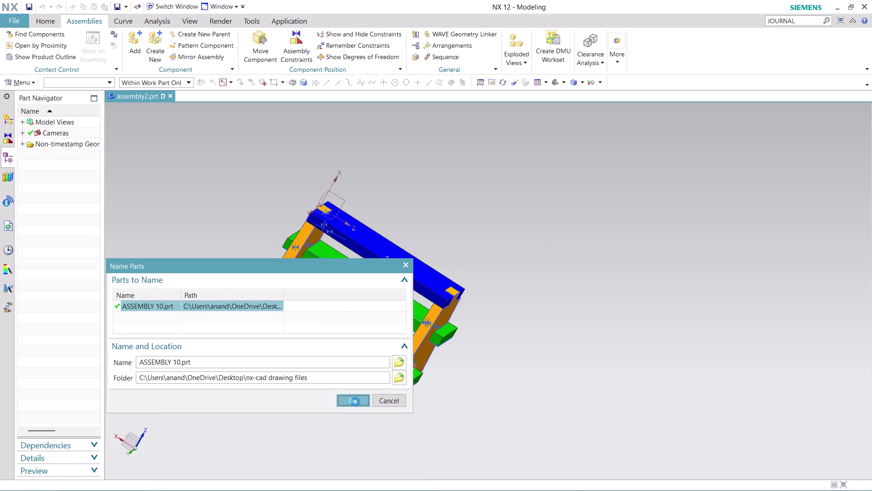
Export the current display to PDF via File > Export.
click(18, 20)
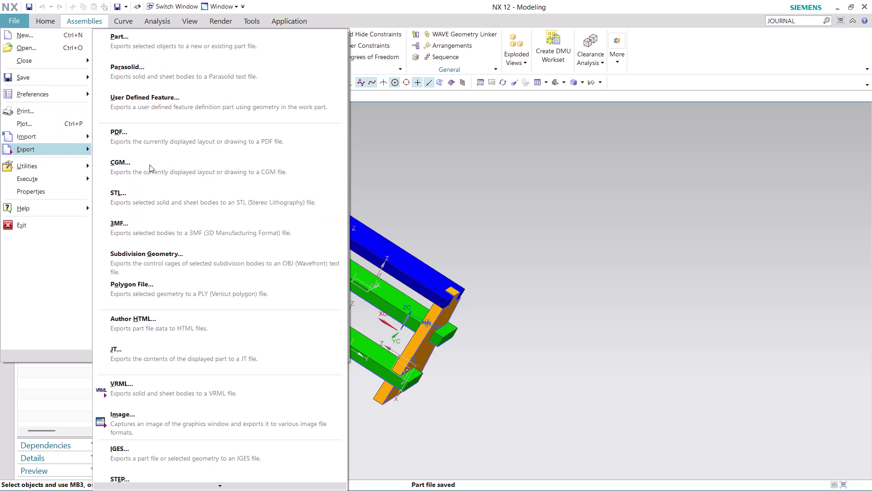
click(228, 136)
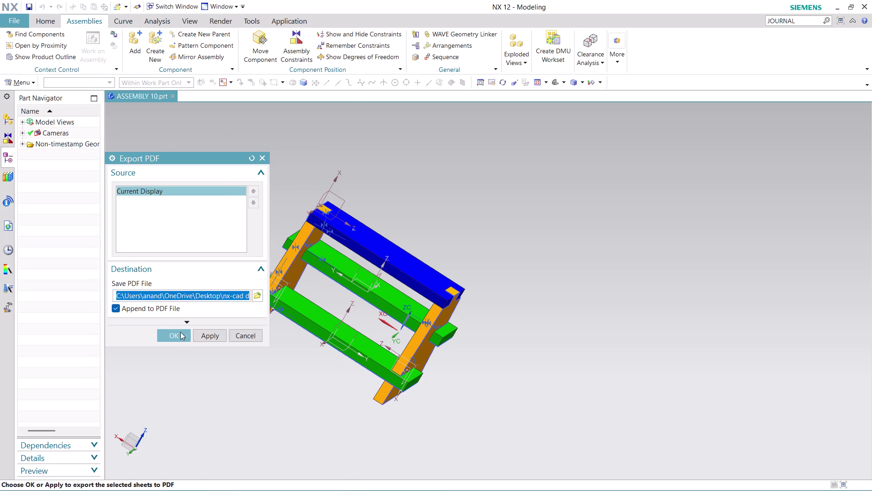
click(179, 336)
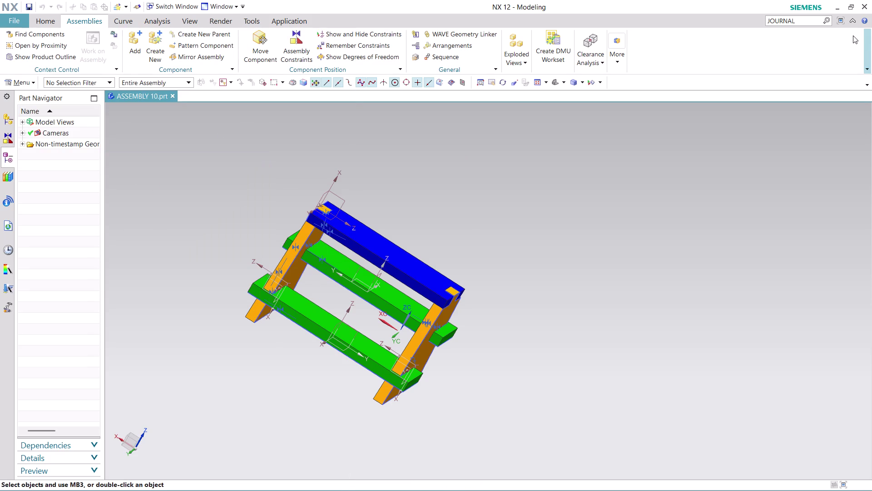